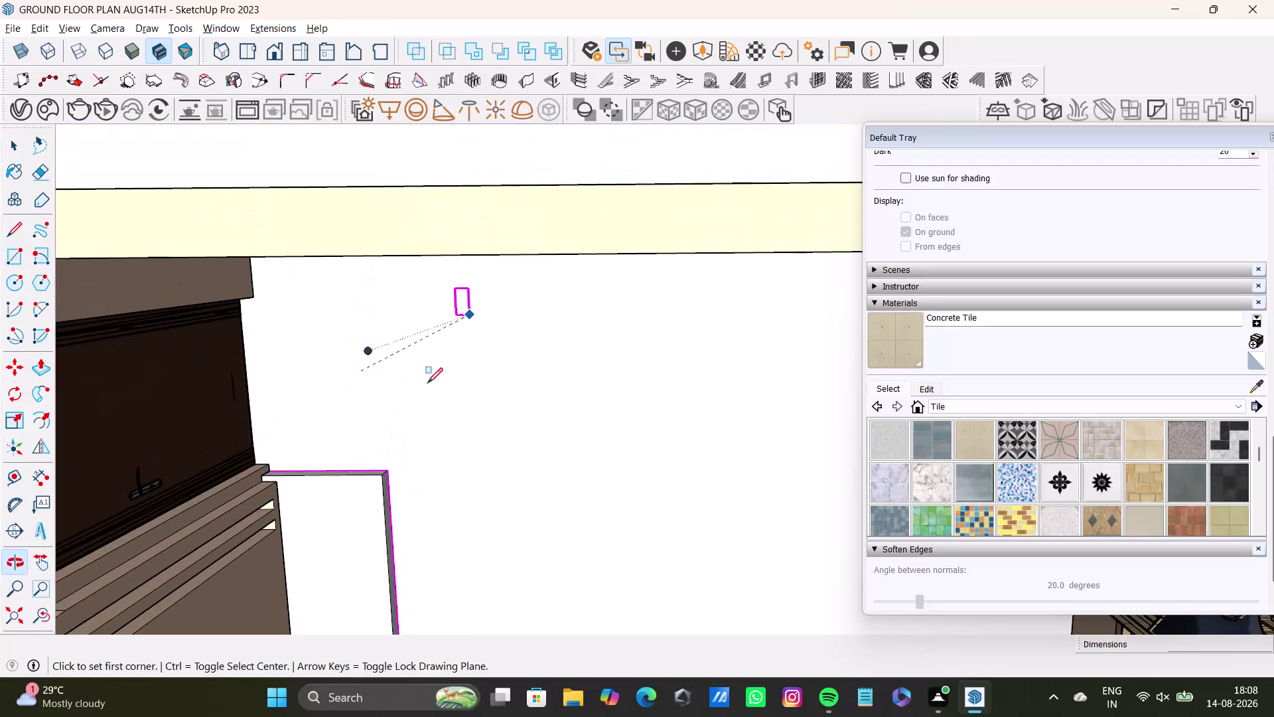
Orbit around the room to inspect the white surface near the cabinets.
middle_drag(501, 384, 530, 296)
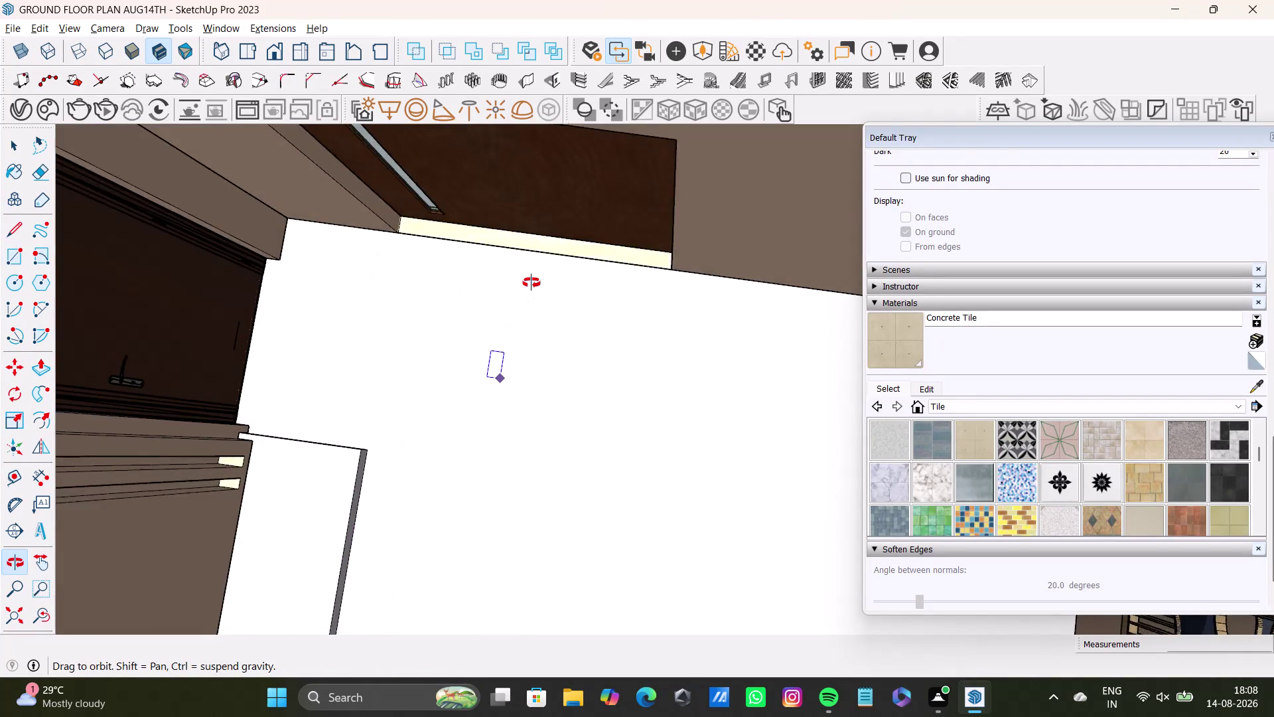
middle_drag(530, 297, 535, 272)
drag(287, 235, 295, 240)
scroll(down, 3)
middle_drag(579, 450, 511, 399)
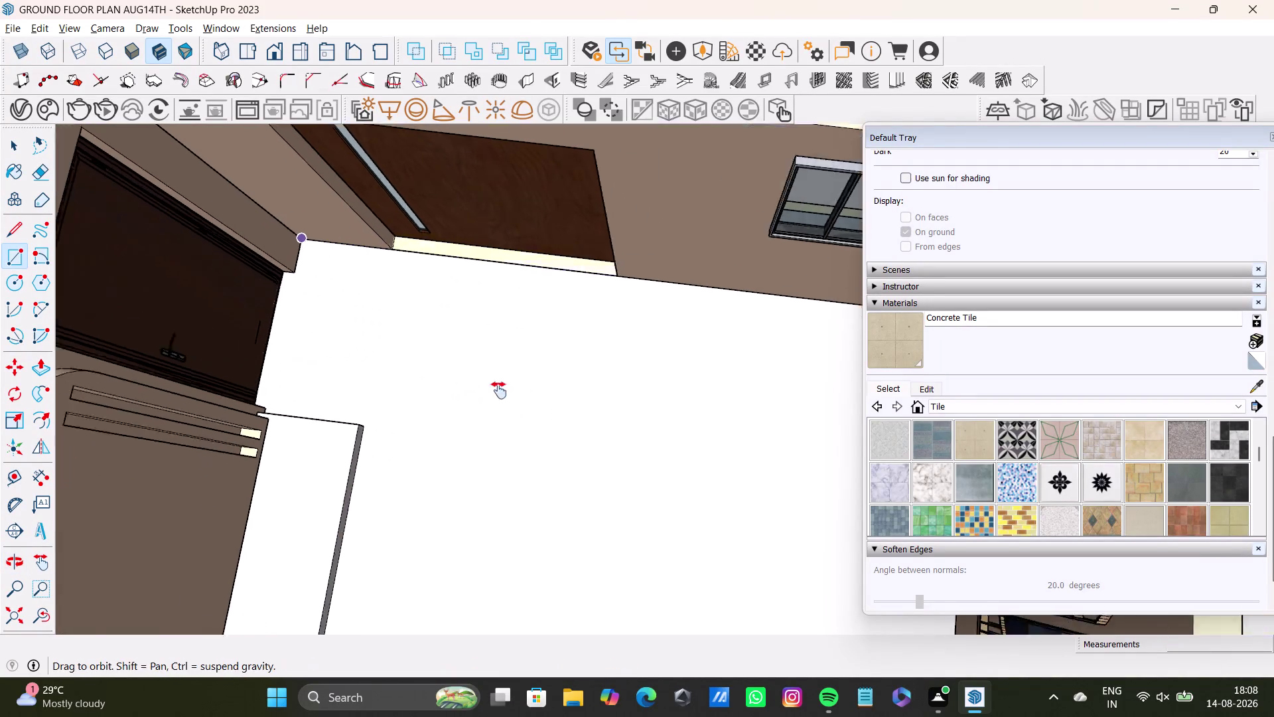
middle_drag(512, 398, 444, 377)
scroll(down, 3)
middle_drag(657, 422, 515, 419)
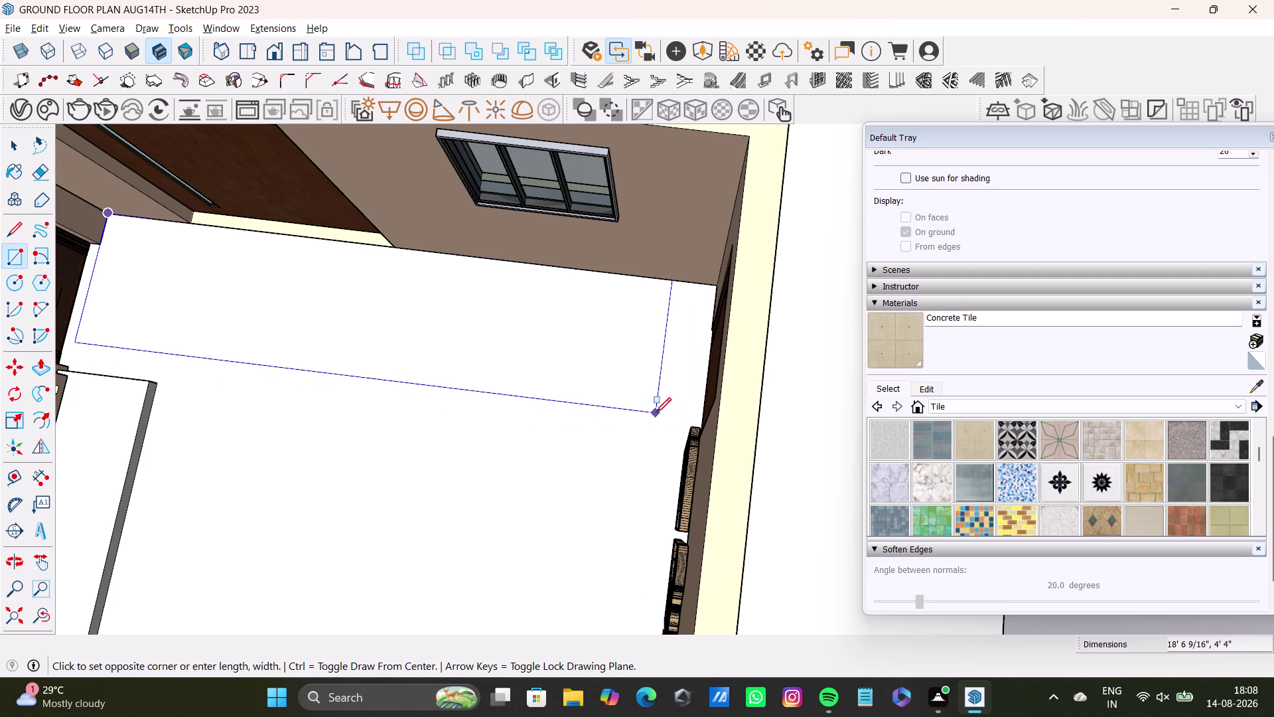
middle_drag(699, 423, 879, 388)
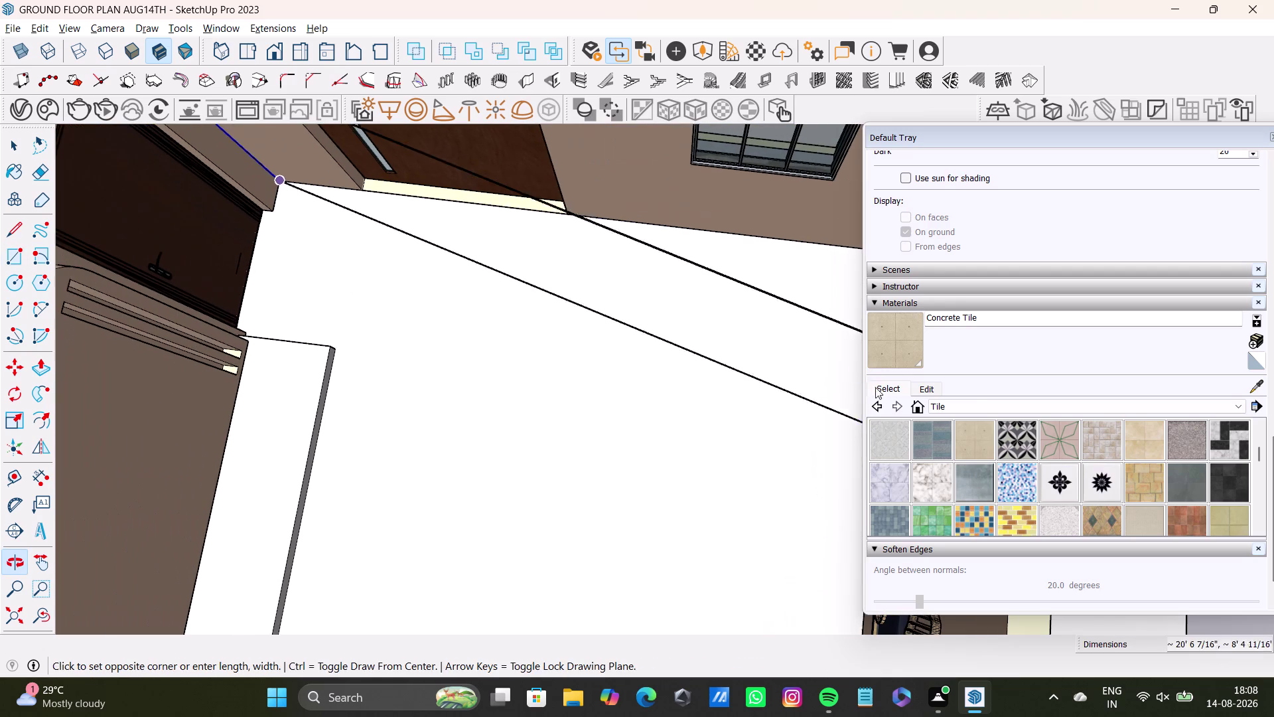
middle_drag(556, 348, 559, 495)
middle_drag(564, 491, 578, 434)
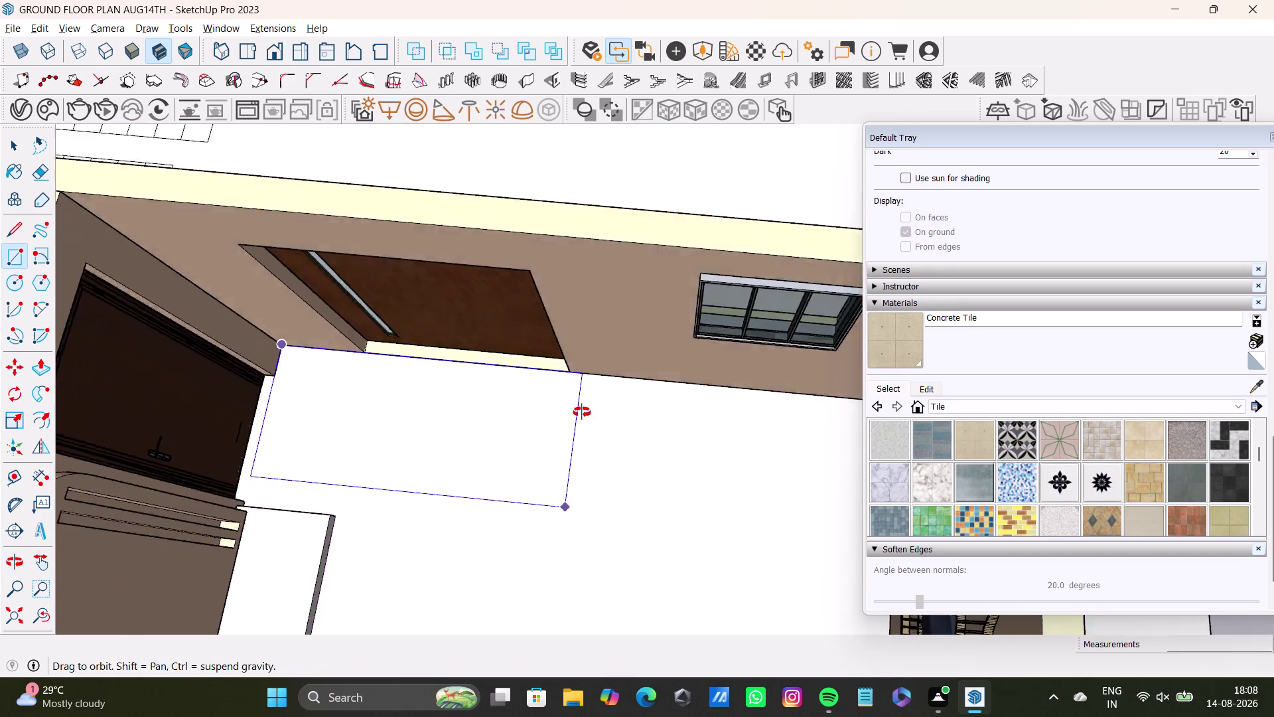
middle_drag(579, 434, 608, 257)
Zoom out and orbit to view the whole white surface from above.
scroll(down, 3)
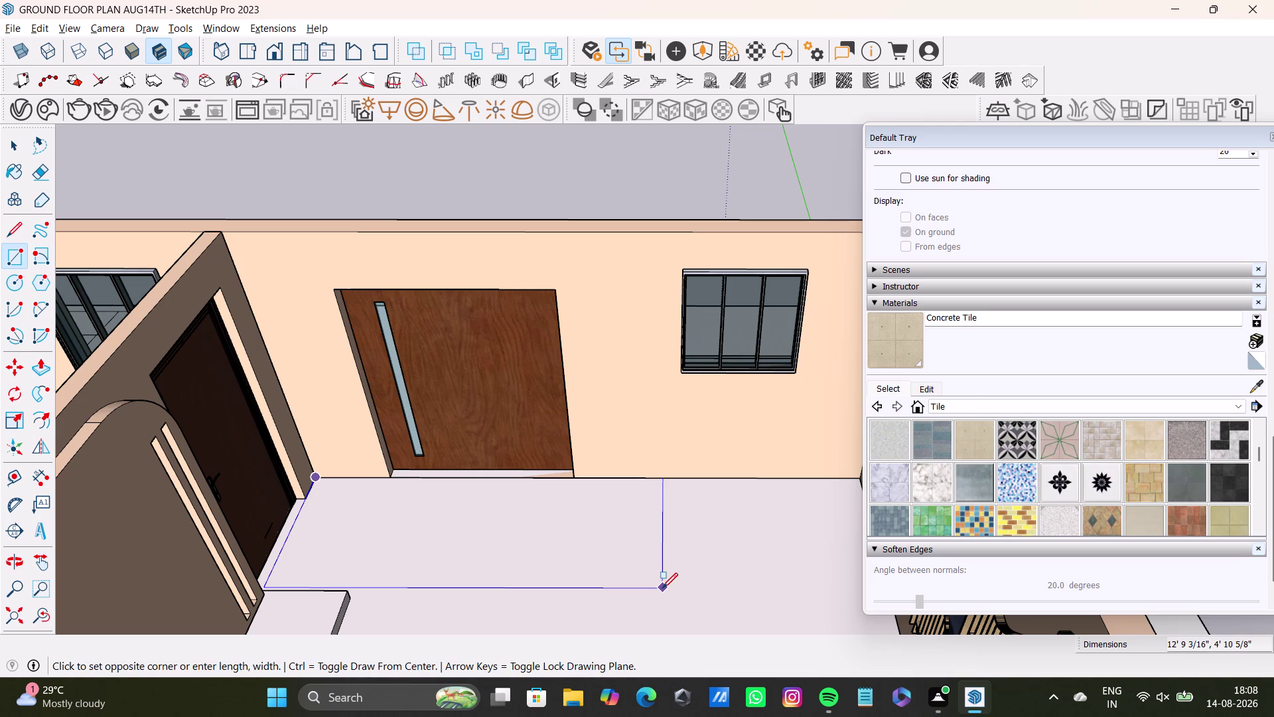
scroll(down, 3)
middle_drag(662, 588, 598, 504)
middle_drag(615, 502, 639, 613)
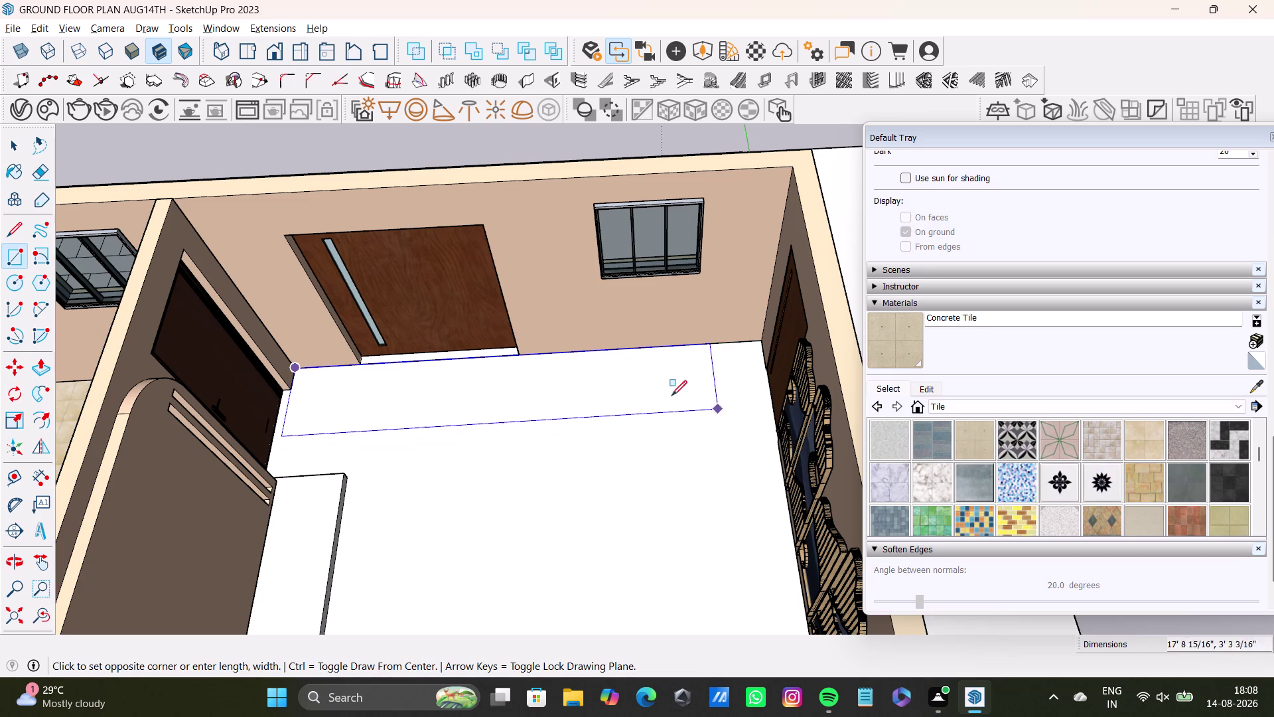
scroll(down, 3)
middle_drag(777, 542, 777, 439)
middle_drag(778, 452, 789, 505)
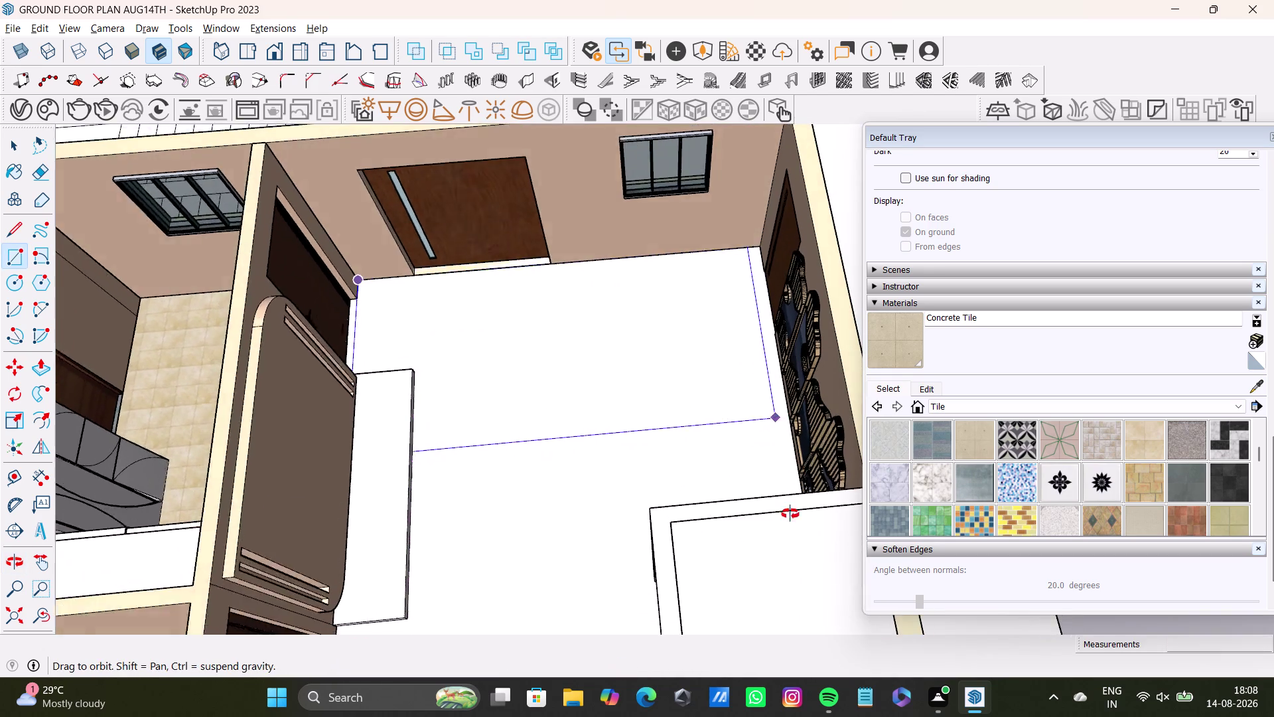
middle_drag(788, 505, 809, 600)
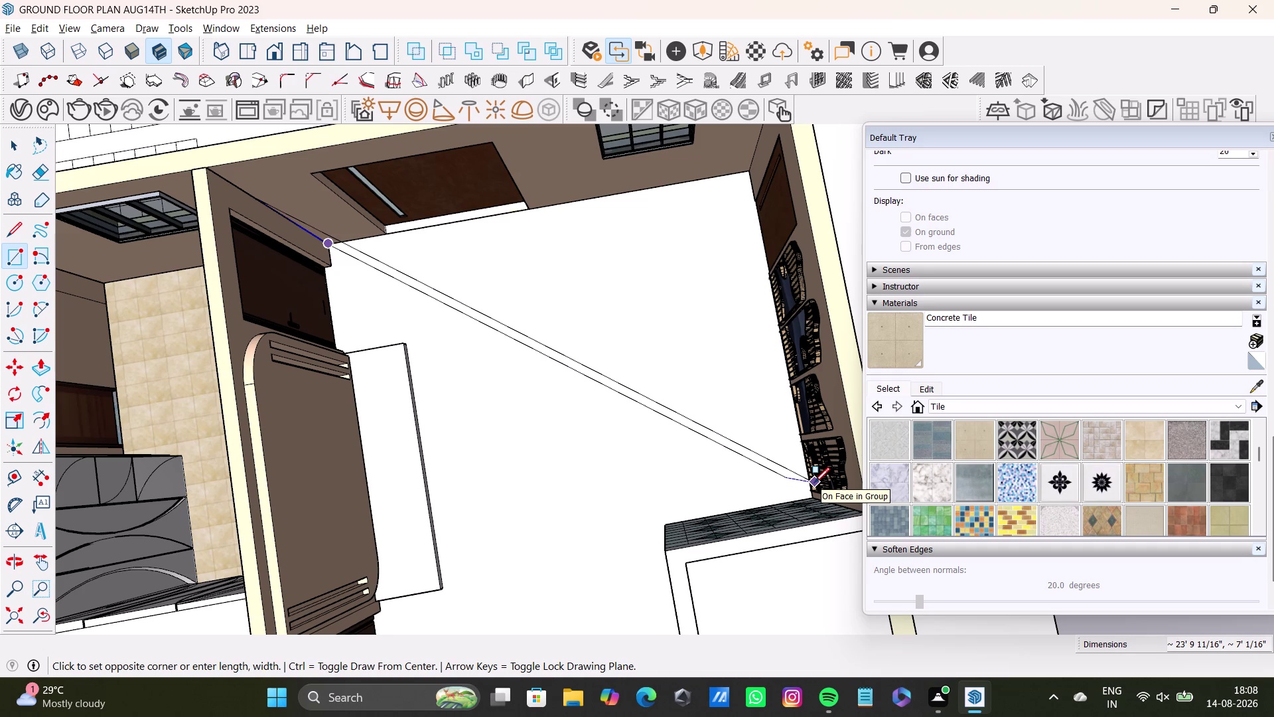
Try a rectangle and a move on the white panel edge, then undo.
key(Up)
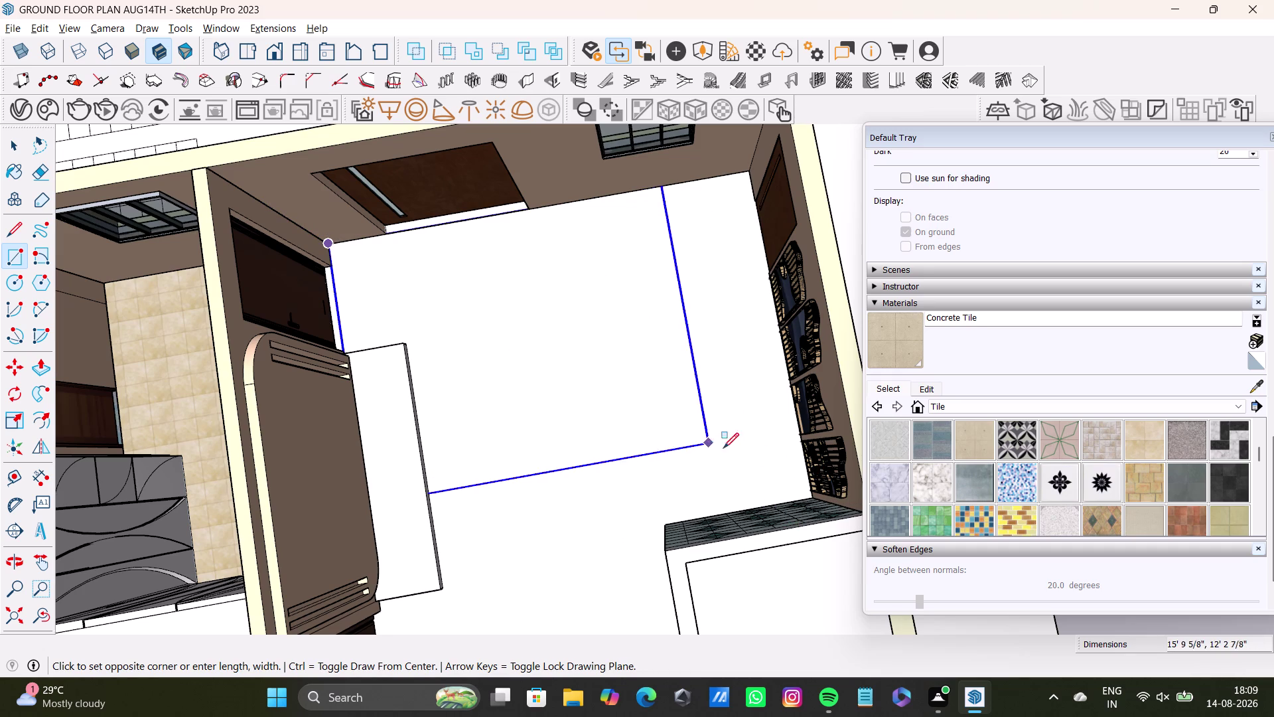
click(824, 500)
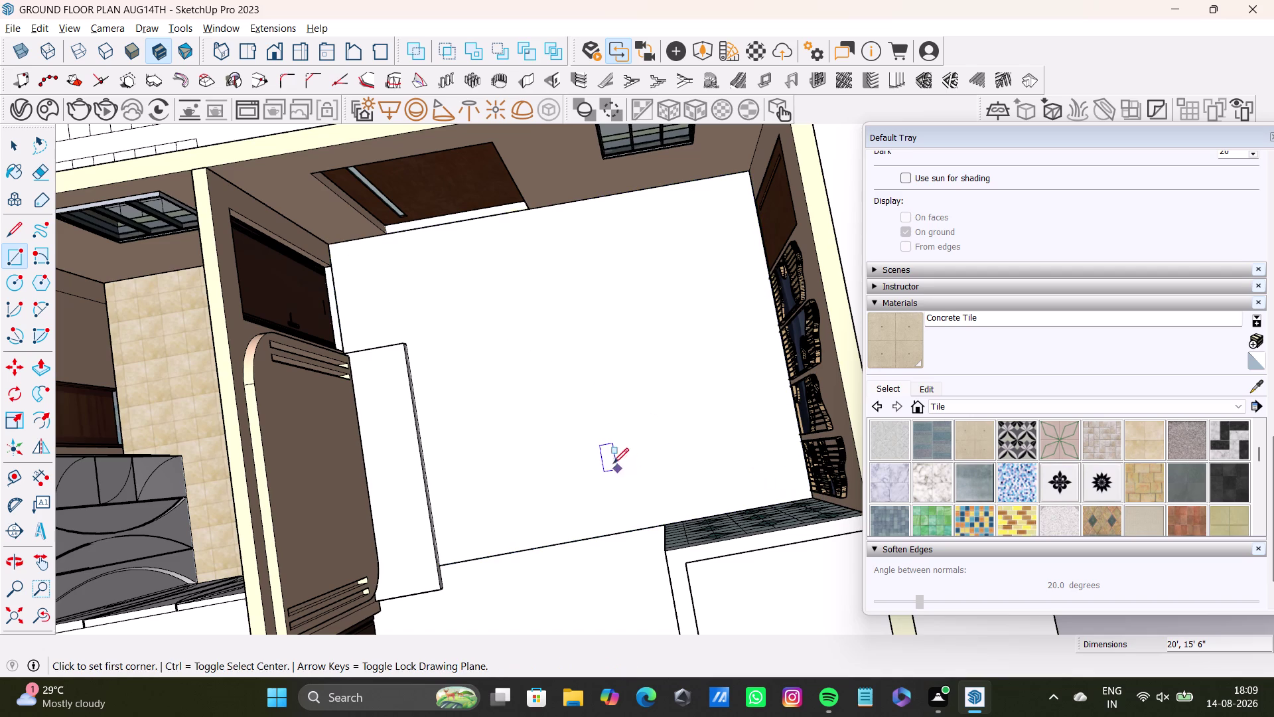
key(space)
scroll(up, 3)
middle_drag(361, 314, 421, 361)
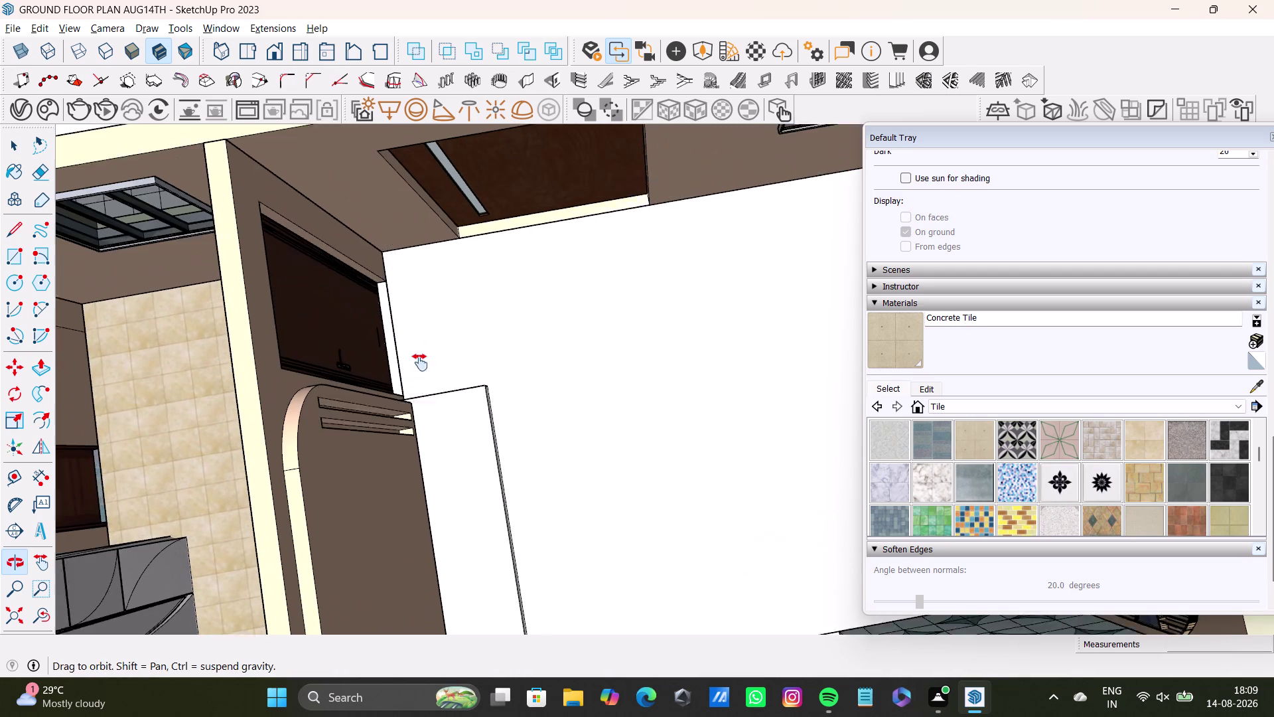
middle_drag(421, 361, 420, 362)
click(395, 366)
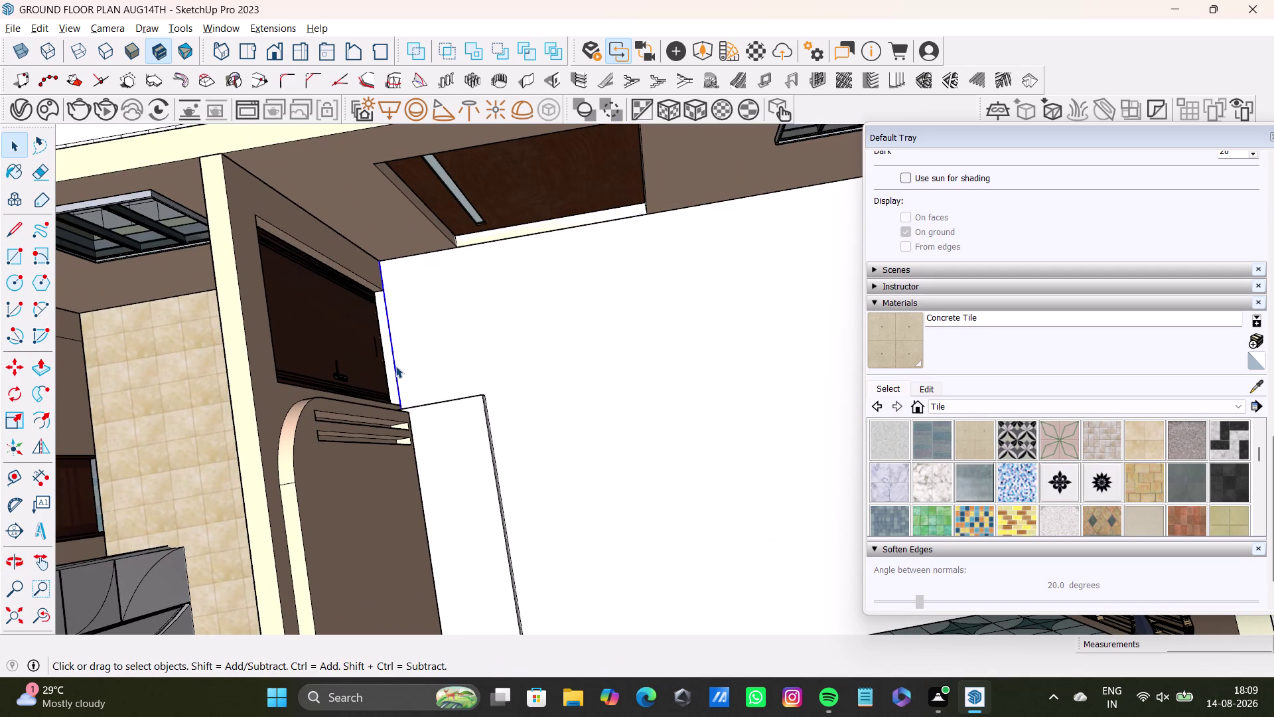
key(m)
drag(395, 367, 383, 367)
key(space)
key(ctrl+z)
scroll(down, 3)
middle_drag(432, 365, 444, 338)
scroll(up, 3)
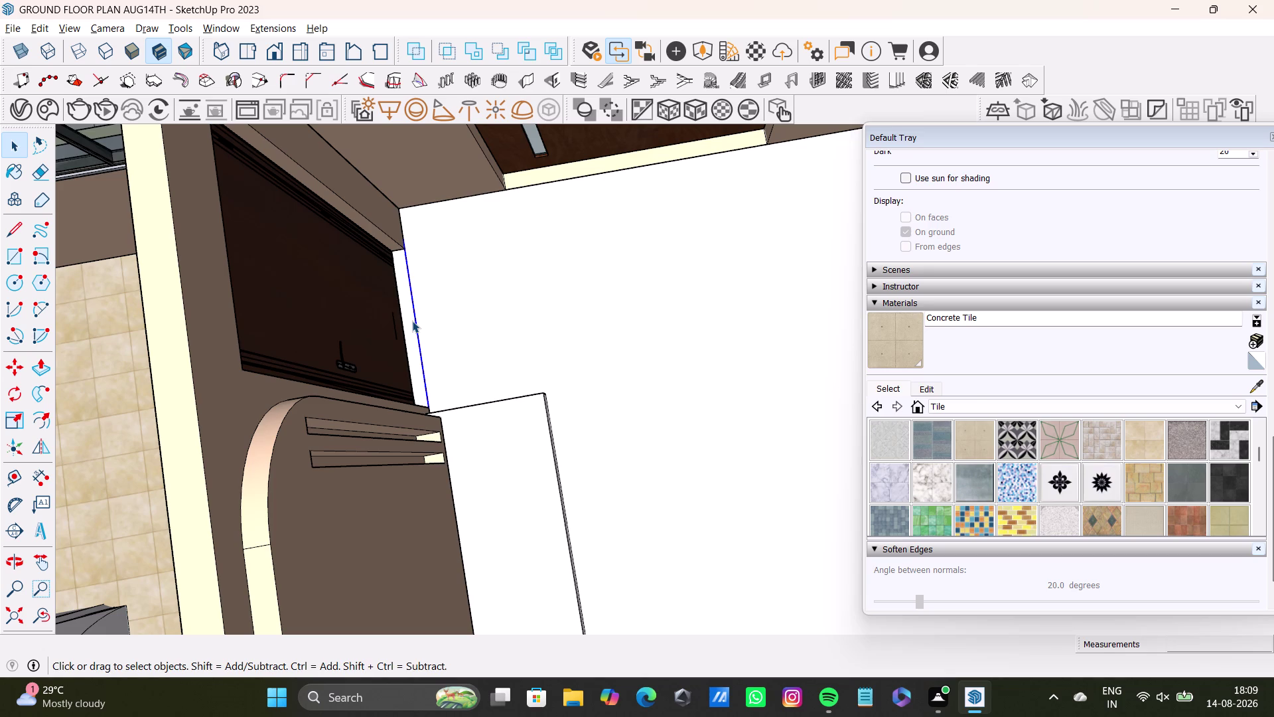
key(space)
Draw a small rectangle on the thin strip along the panel edge, then undo it.
click(7, 247)
scroll(up, 3)
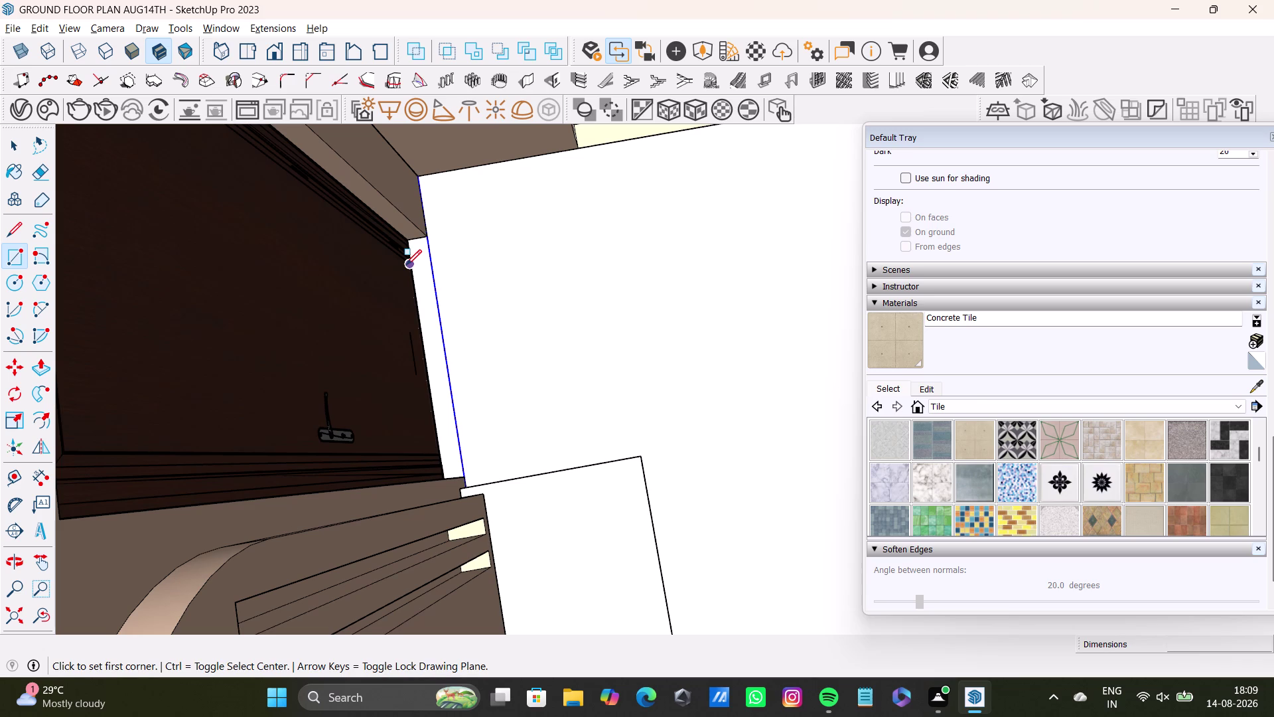
scroll(up, 3)
drag(409, 239, 419, 239)
scroll(down, 3)
key(space)
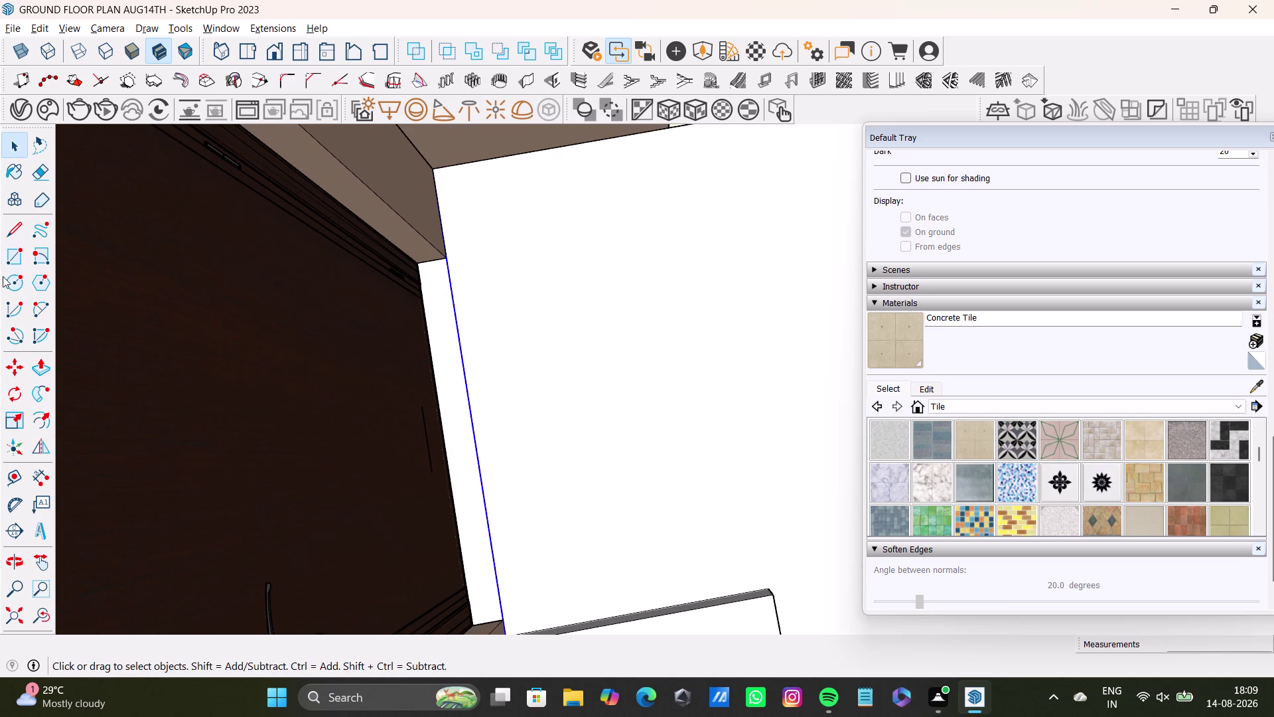
click(17, 251)
scroll(up, 3)
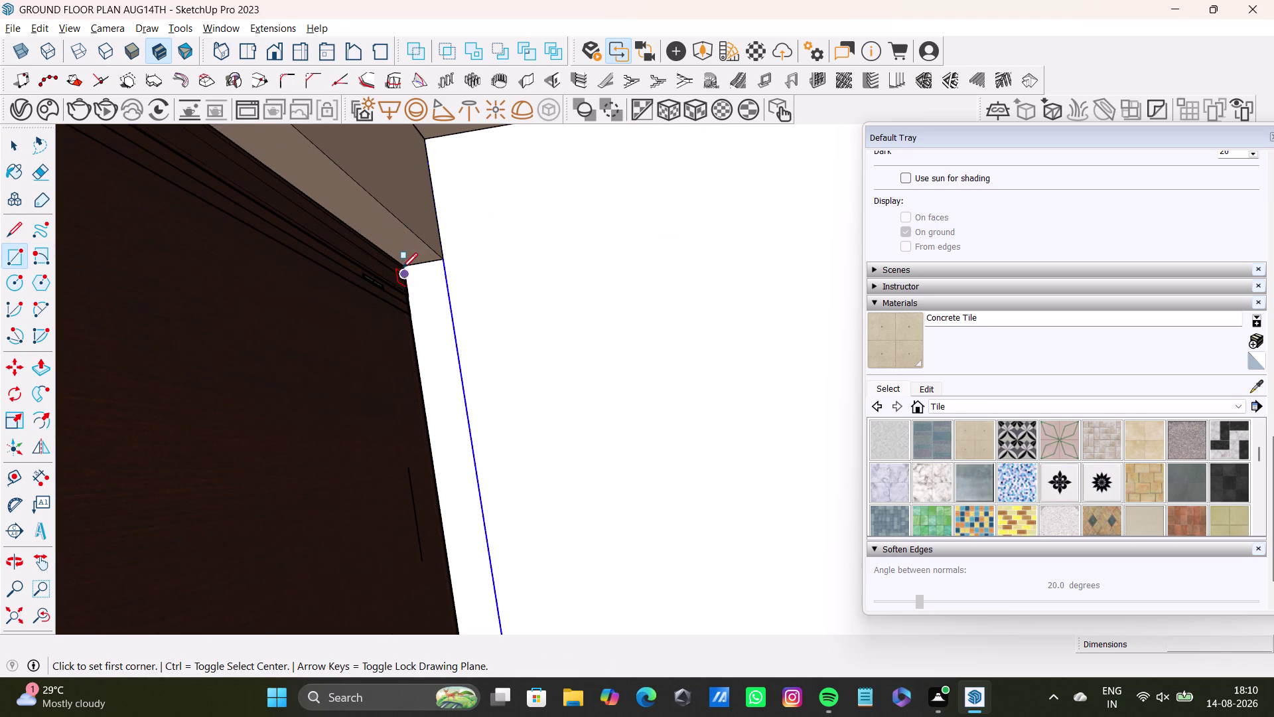
click(404, 266)
scroll(down, 3)
middle_drag(464, 366, 445, 218)
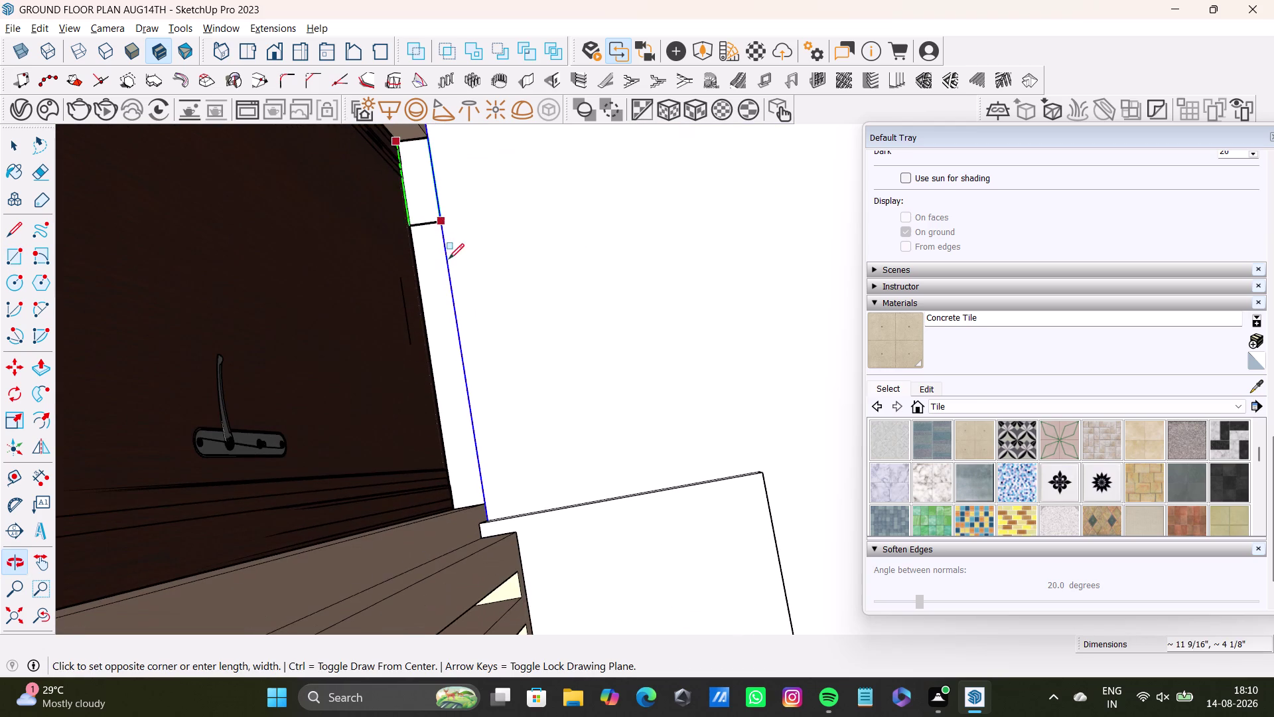
click(475, 504)
key(space)
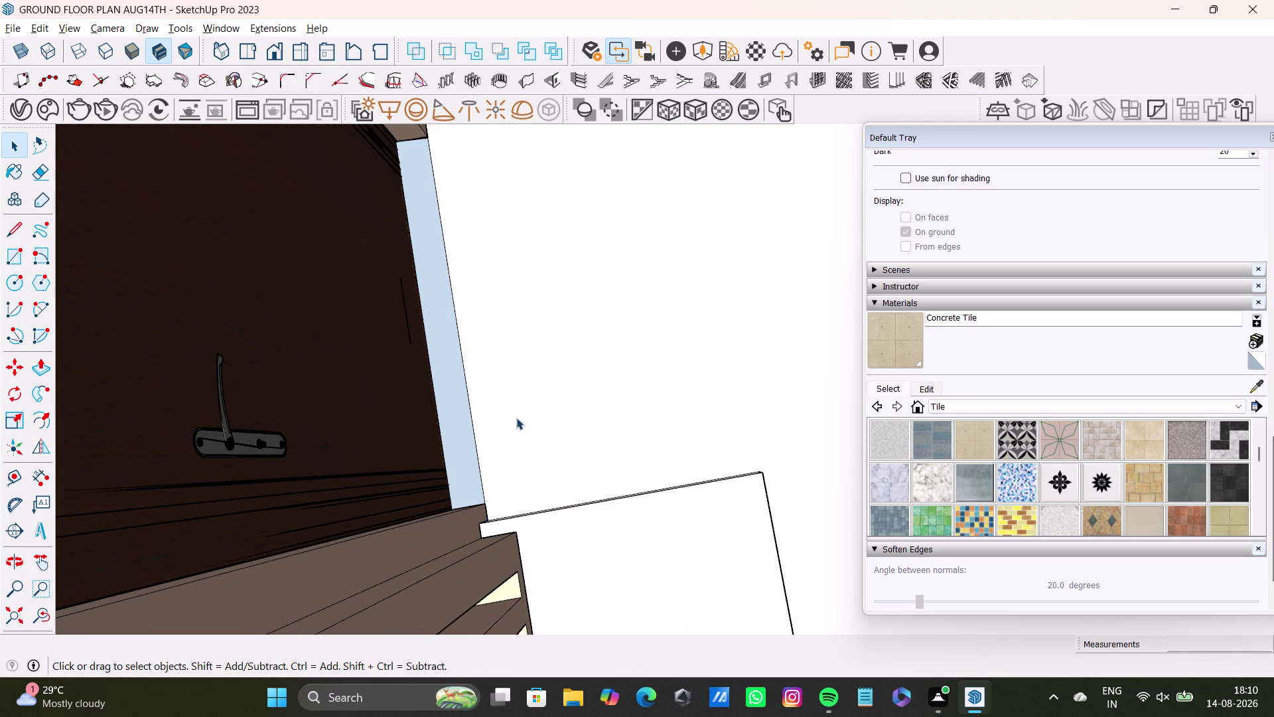
key(ctrl+z)
Draw a rectangle from the strip's top corner onto the floor.
middle_drag(488, 266, 501, 322)
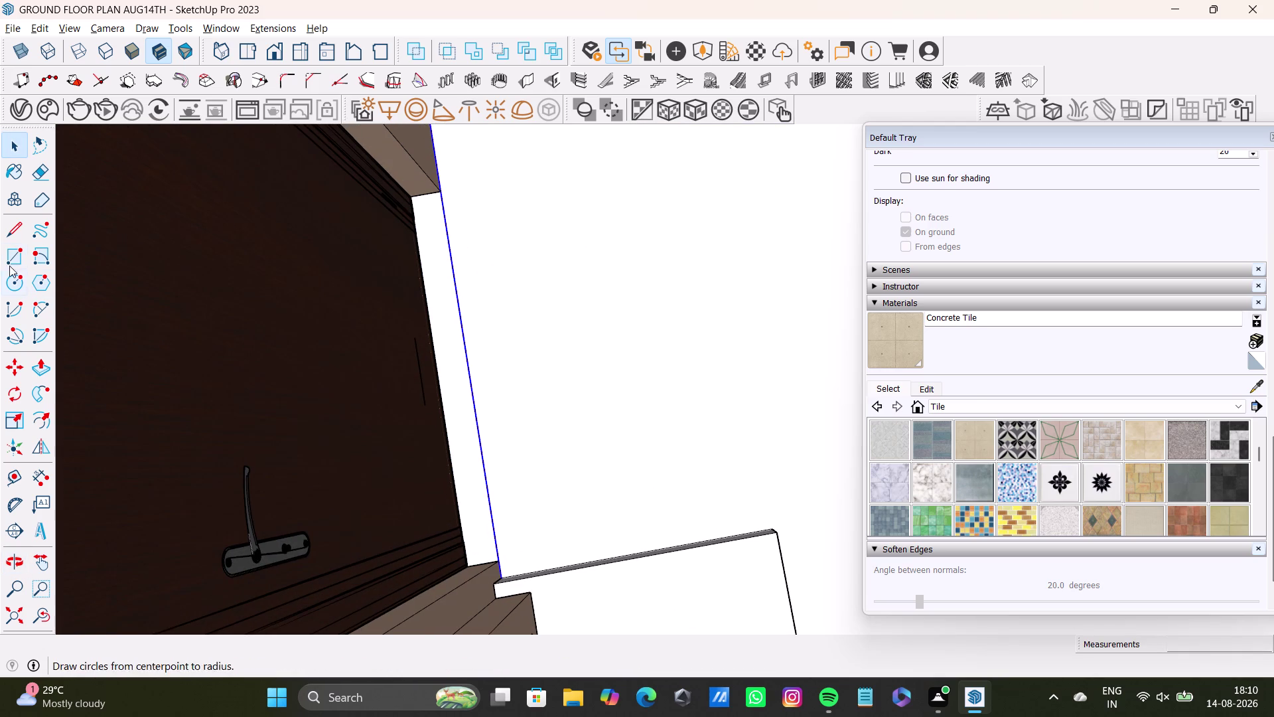
click(9, 261)
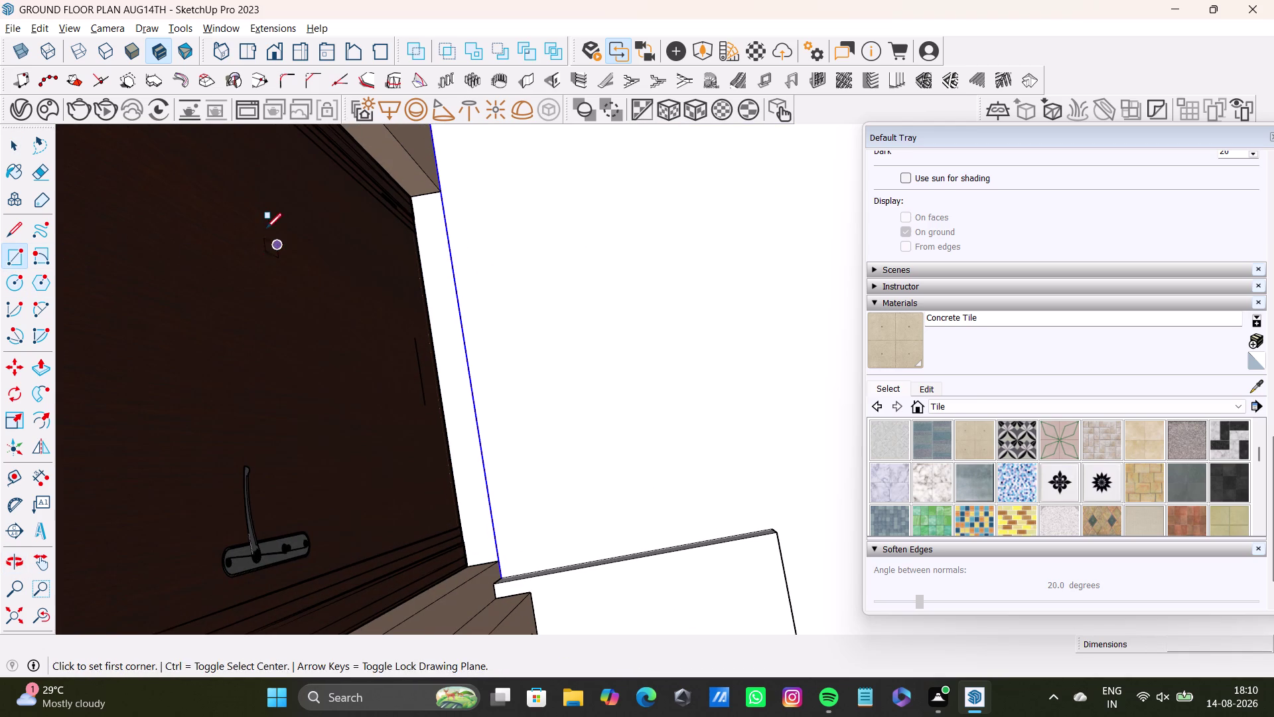
click(411, 193)
click(408, 197)
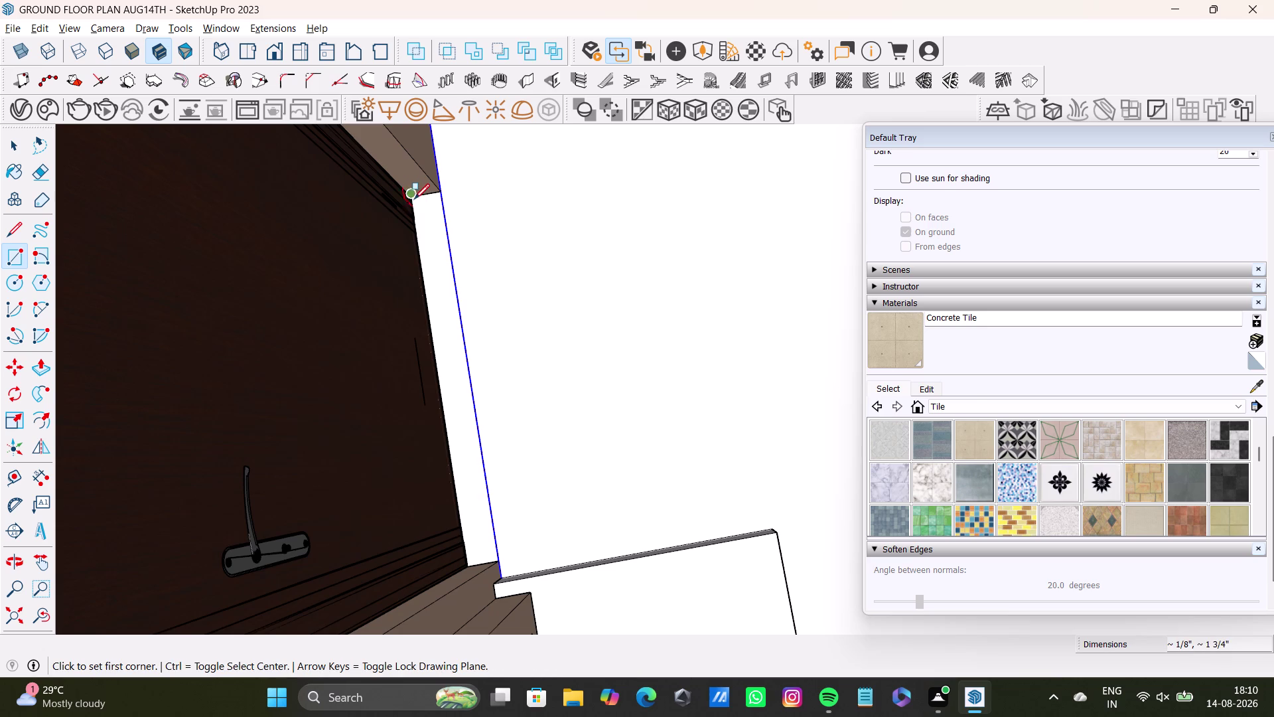
click(417, 198)
key(space)
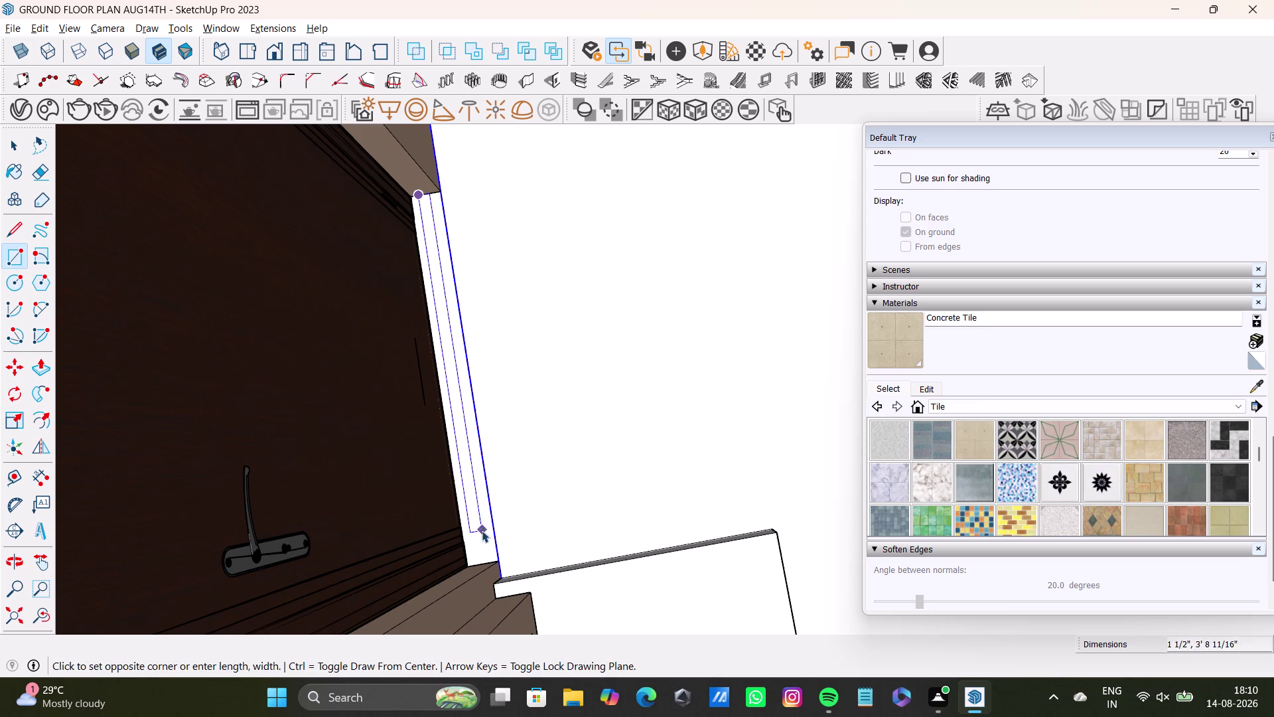
middle_drag(551, 478, 534, 474)
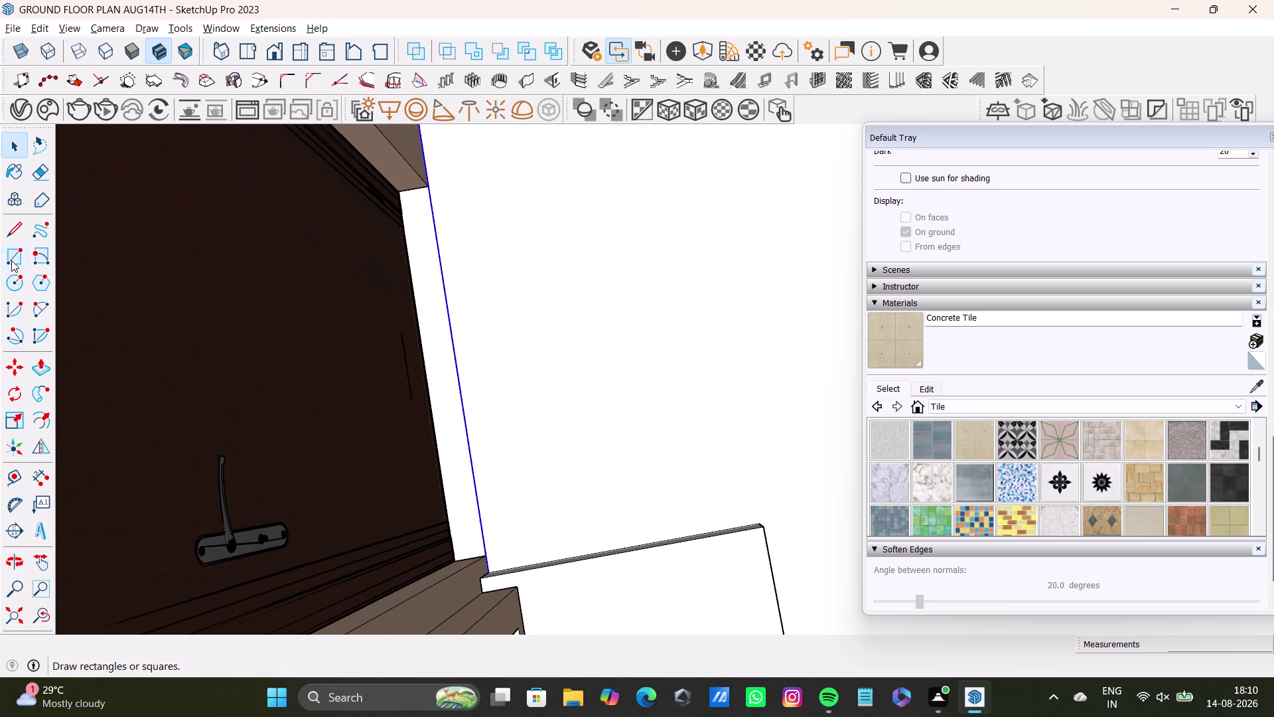
click(11, 259)
scroll(up, 3)
drag(430, 182, 398, 192)
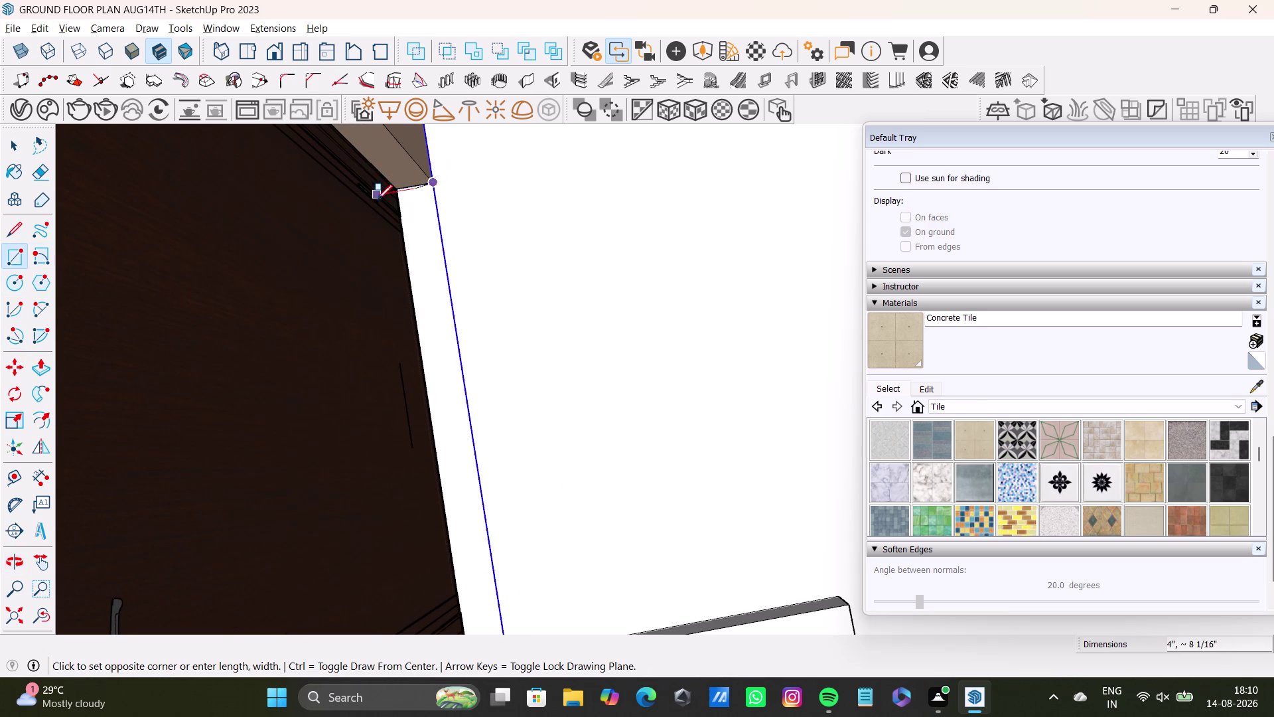
key(Up)
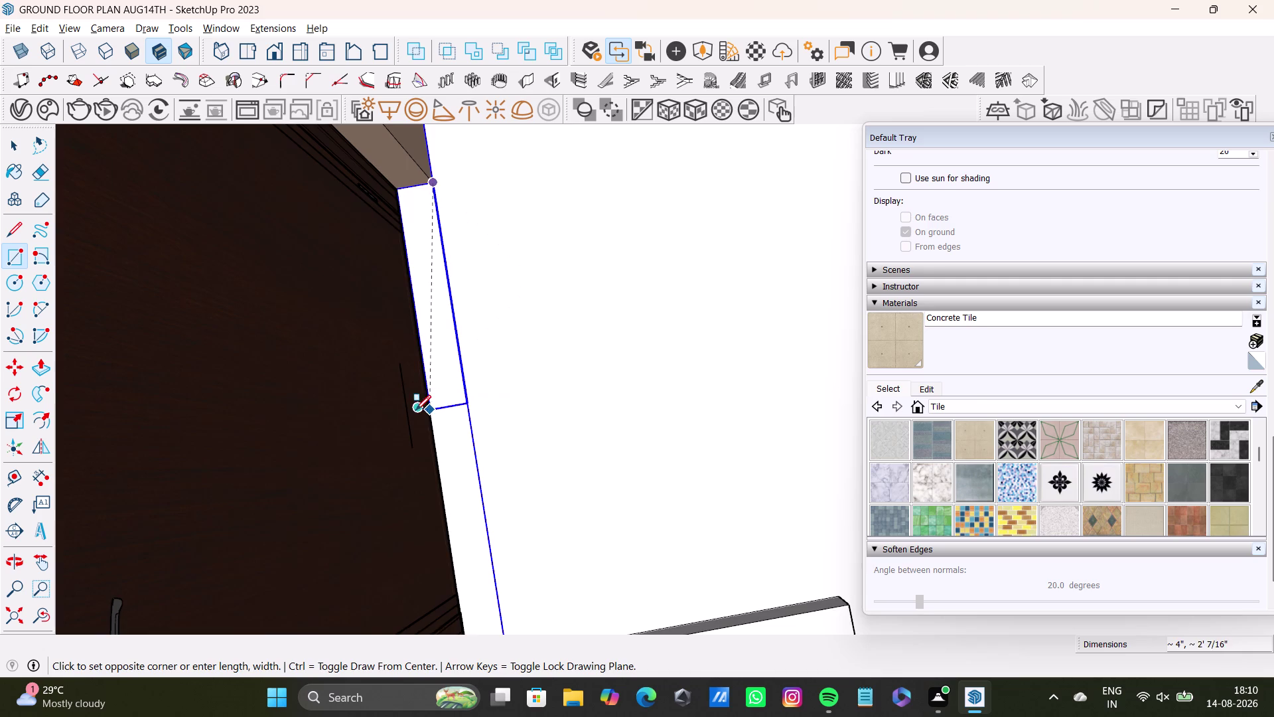
scroll(down, 3)
middle_drag(438, 461, 439, 345)
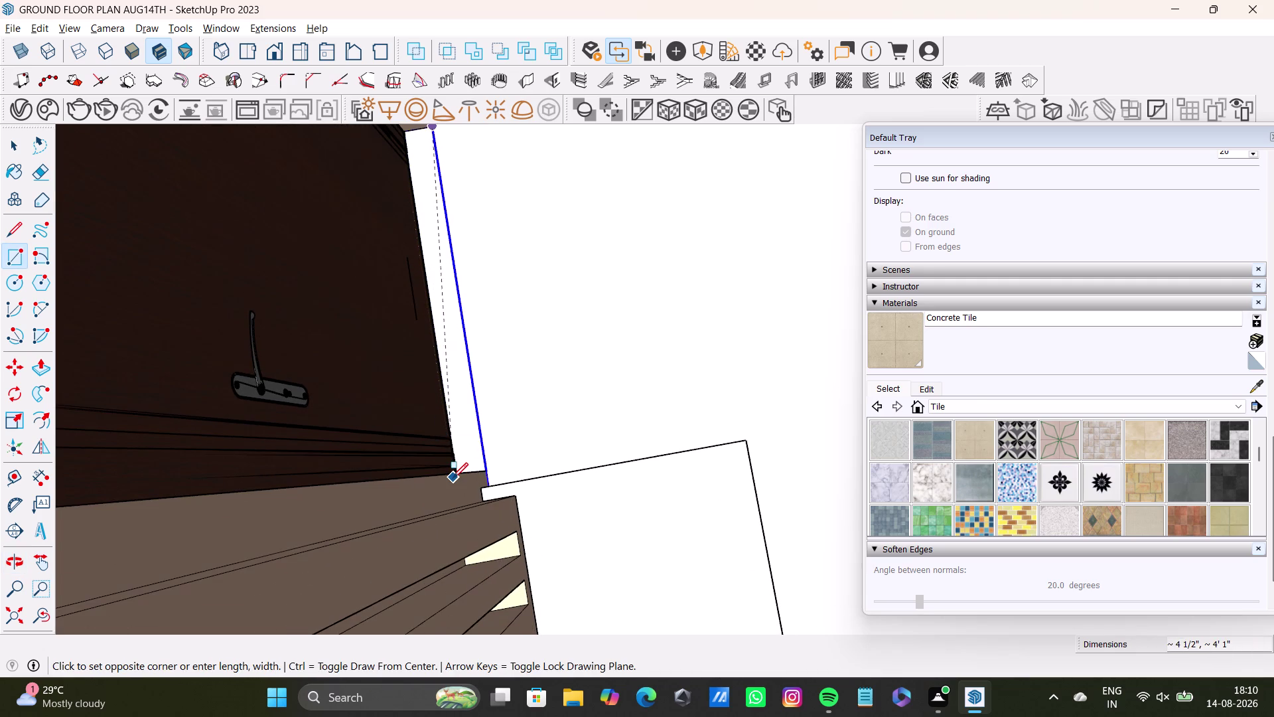
click(453, 477)
key(space)
Paint the floor with marble tile, then undo the recent floor painting.
scroll(down, 3)
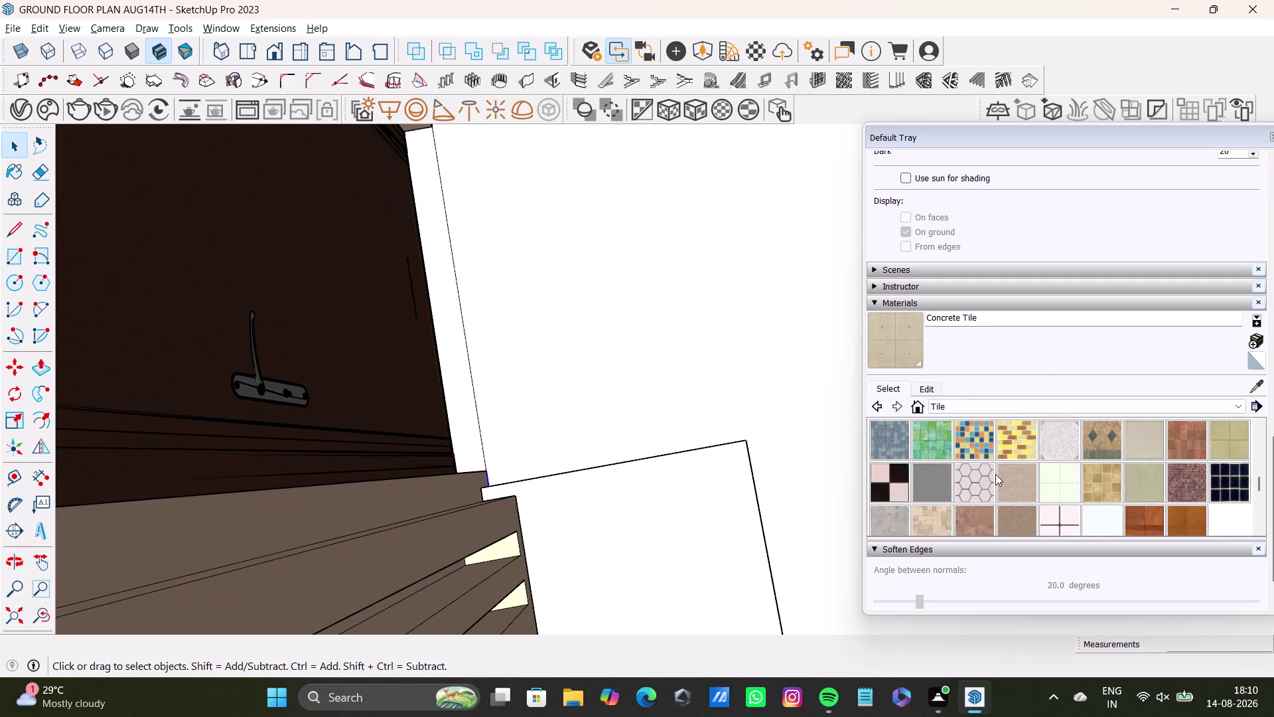
scroll(down, 3)
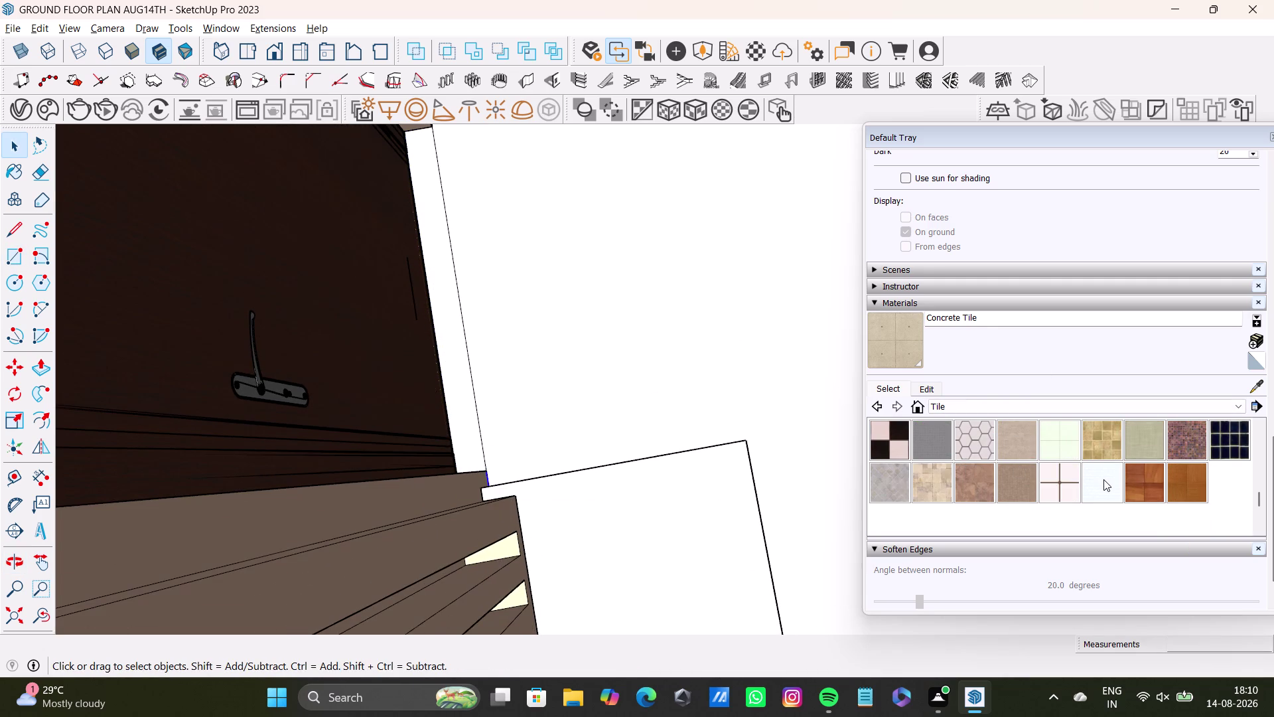
scroll(up, 3)
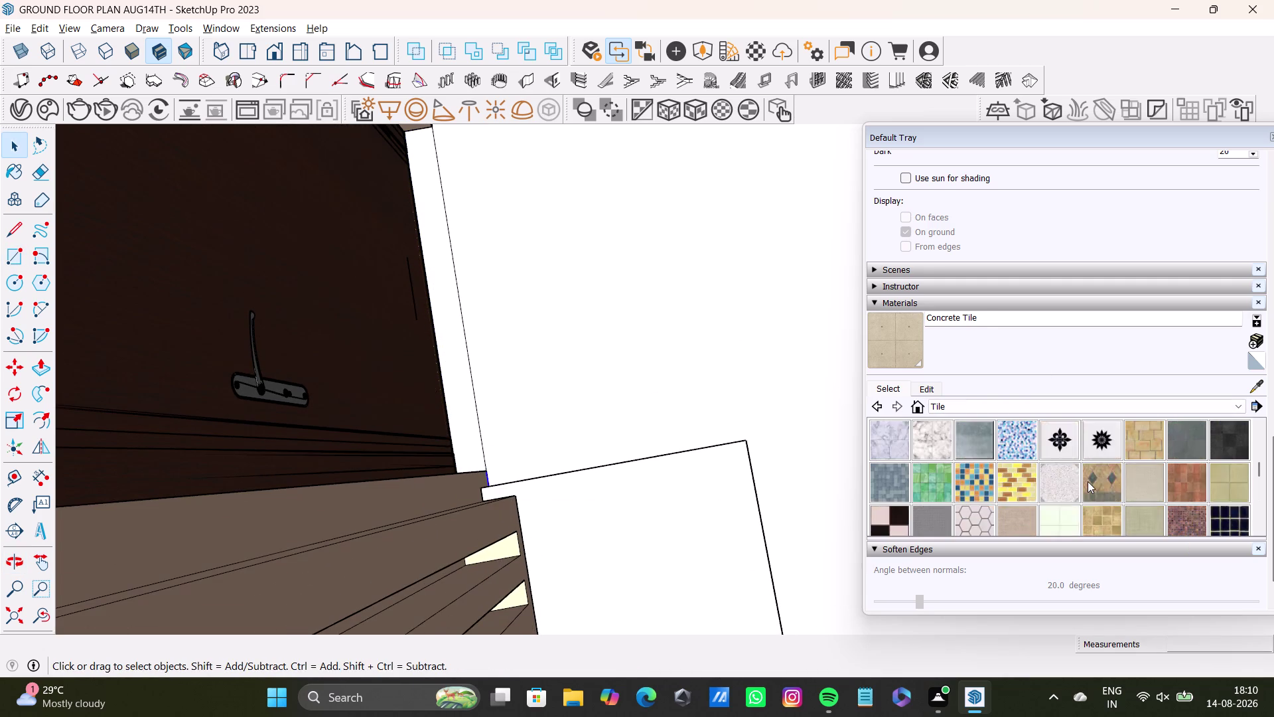
scroll(up, 3)
scroll(up, 3)
scroll(up, 3)
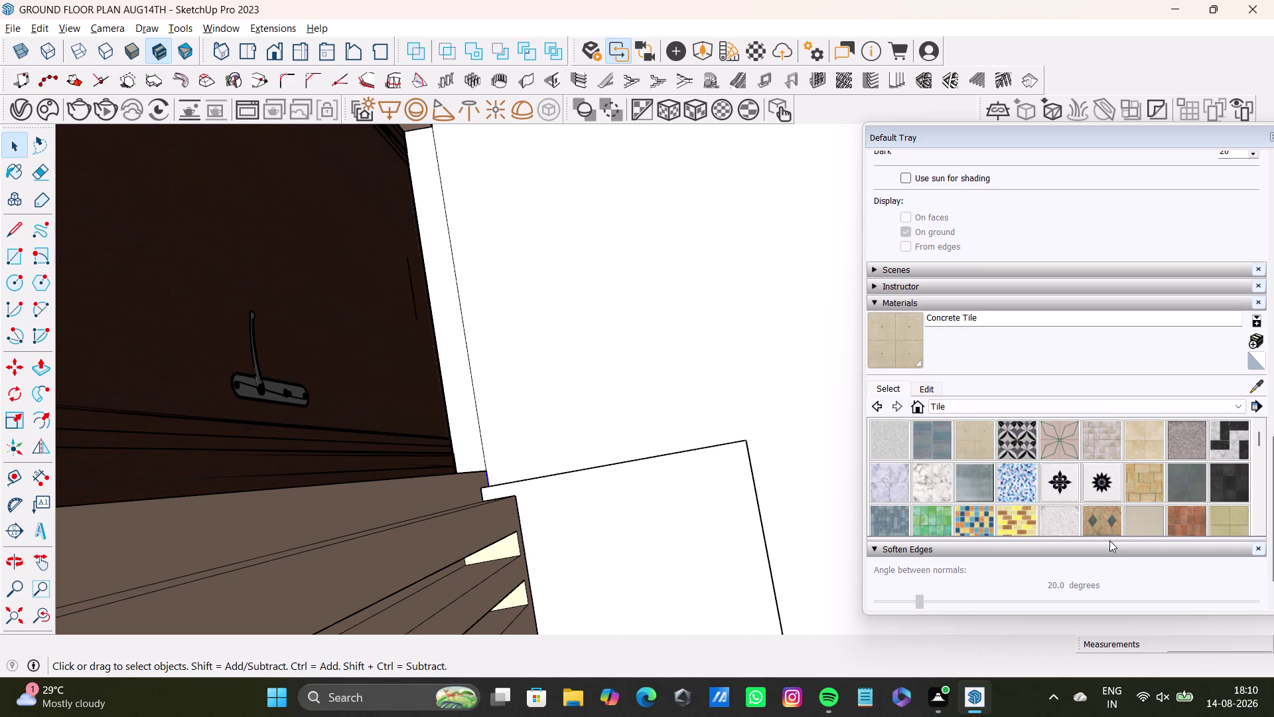
click(936, 481)
click(714, 367)
scroll(down, 3)
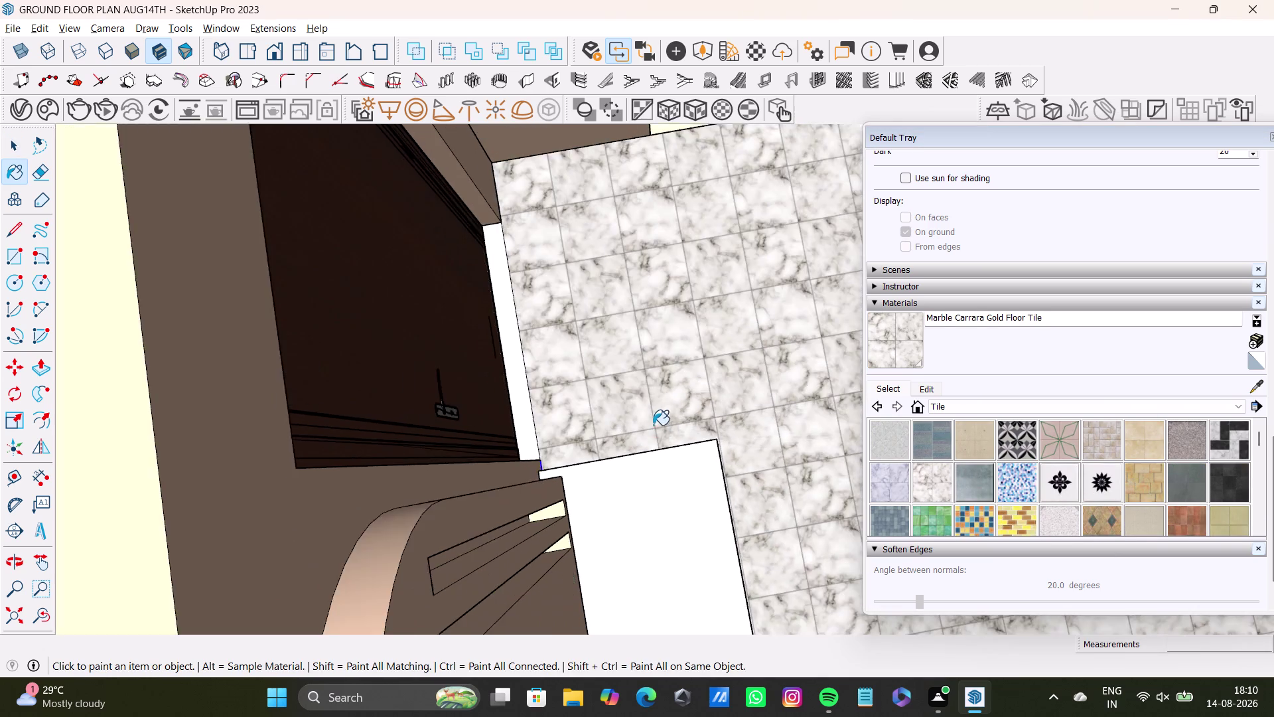
scroll(down, 3)
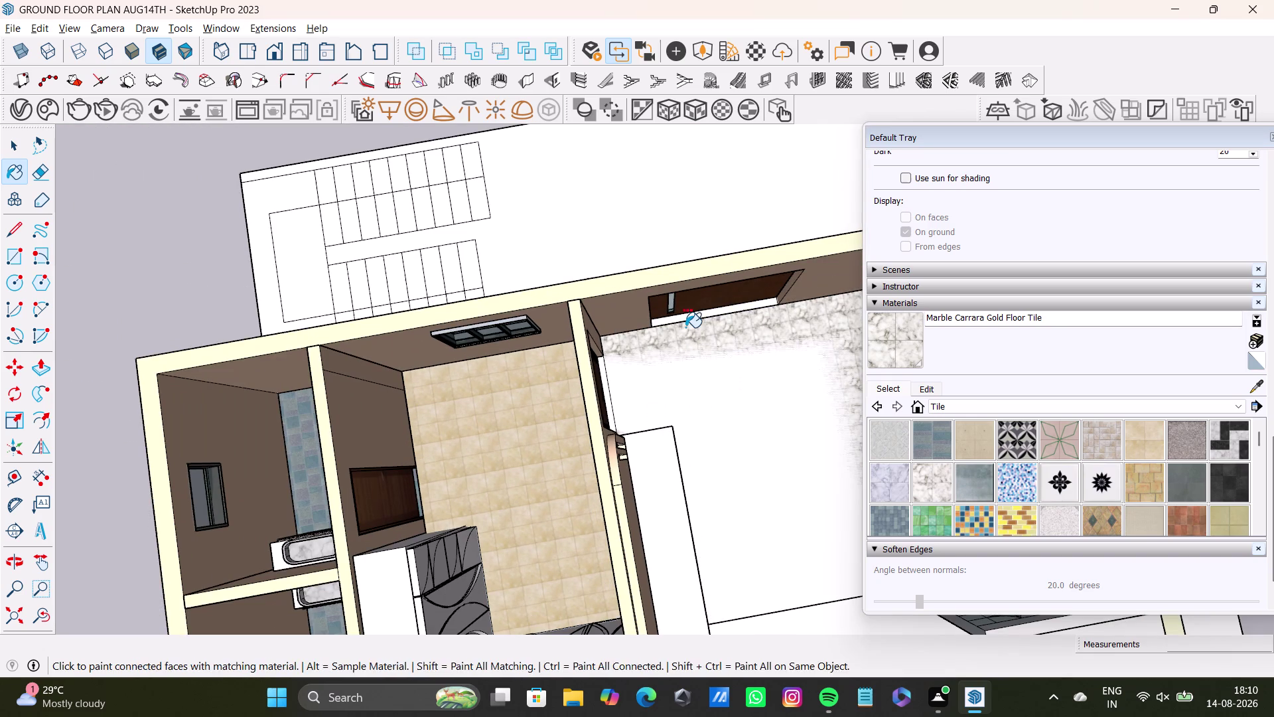
key(ctrl+z)
key(ctrl+z)
key(ctrl+z)
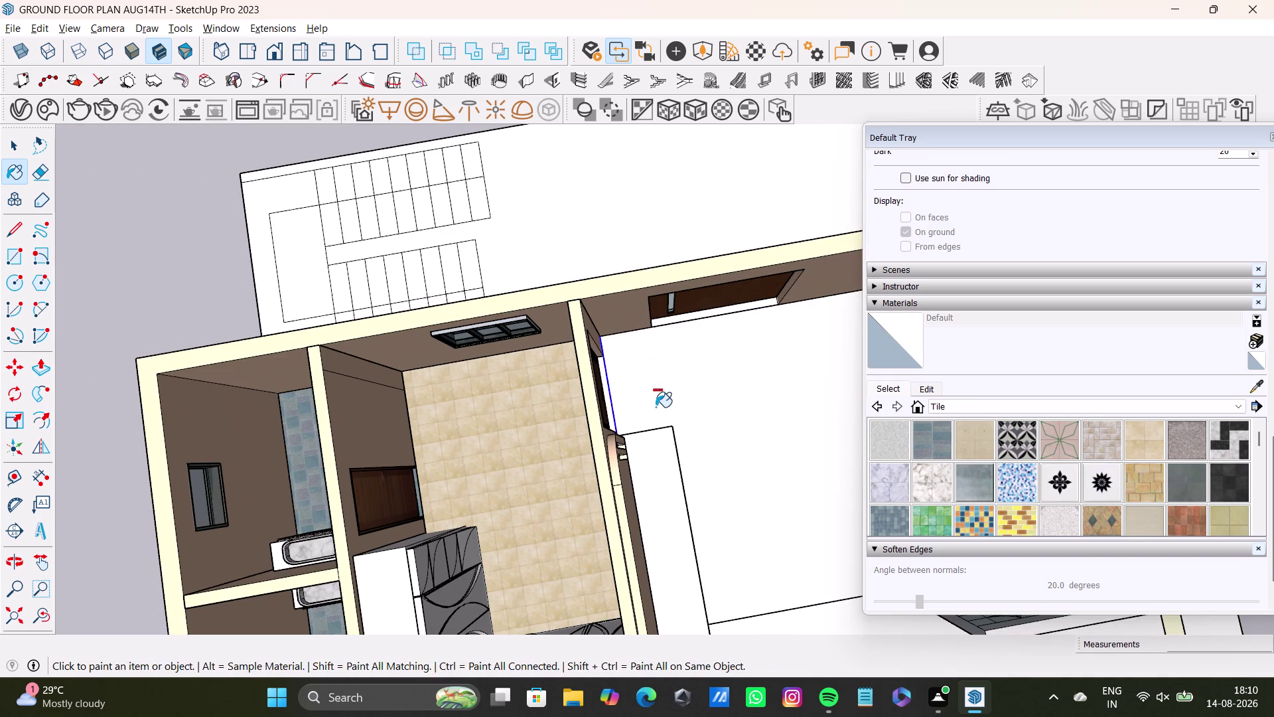
key(ctrl+z)
Reapply the plain default material to the living-area floor.
scroll(down, 3)
middle_drag(660, 395, 443, 374)
middle_drag(474, 366, 448, 191)
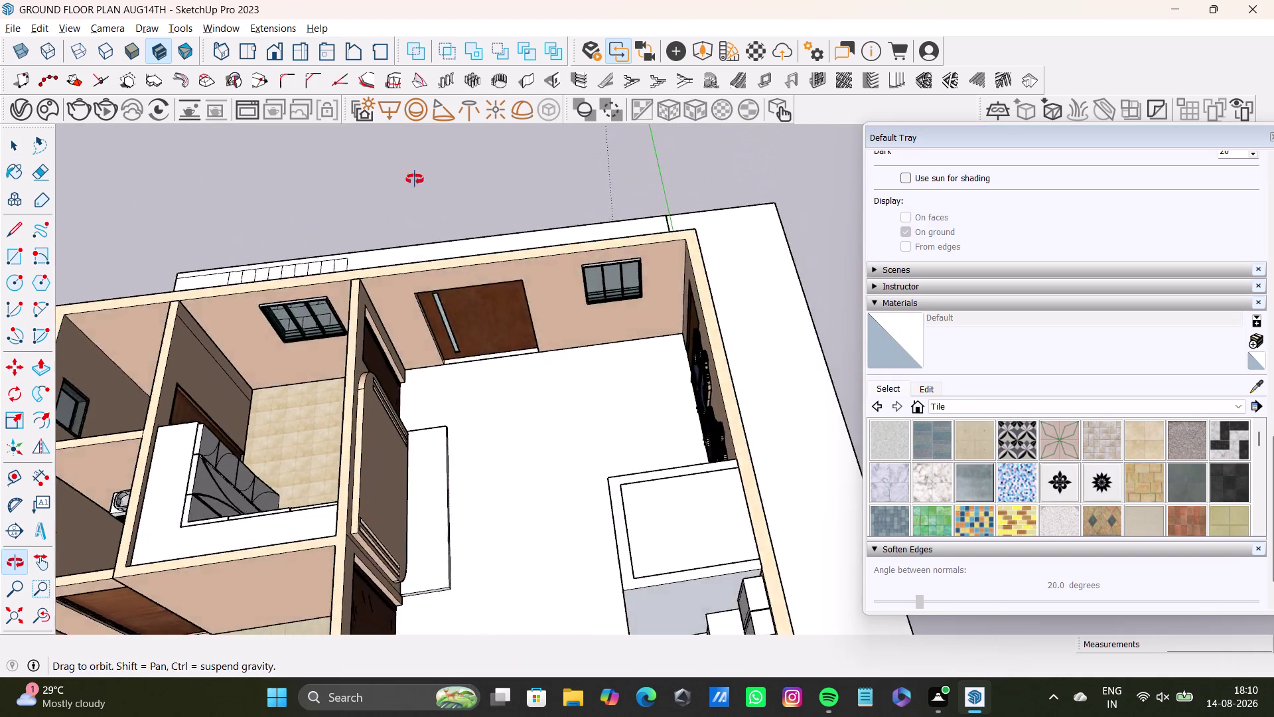
middle_drag(447, 192, 317, 156)
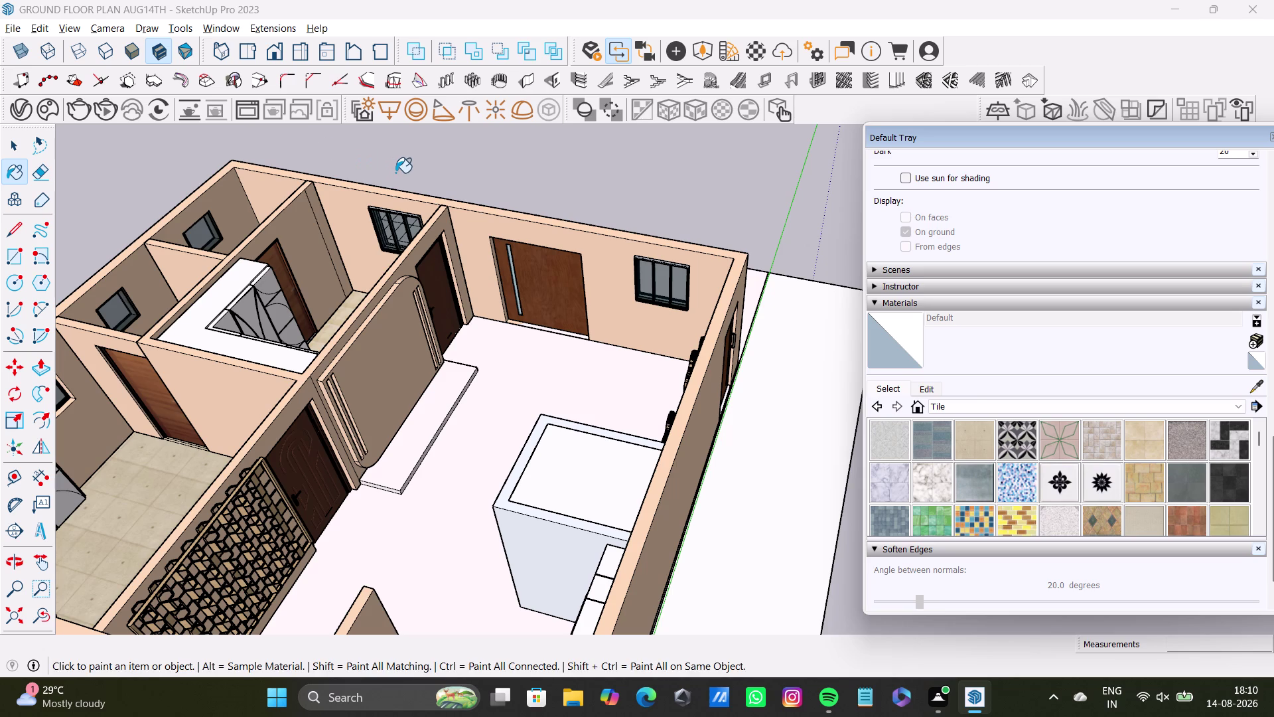
click(545, 370)
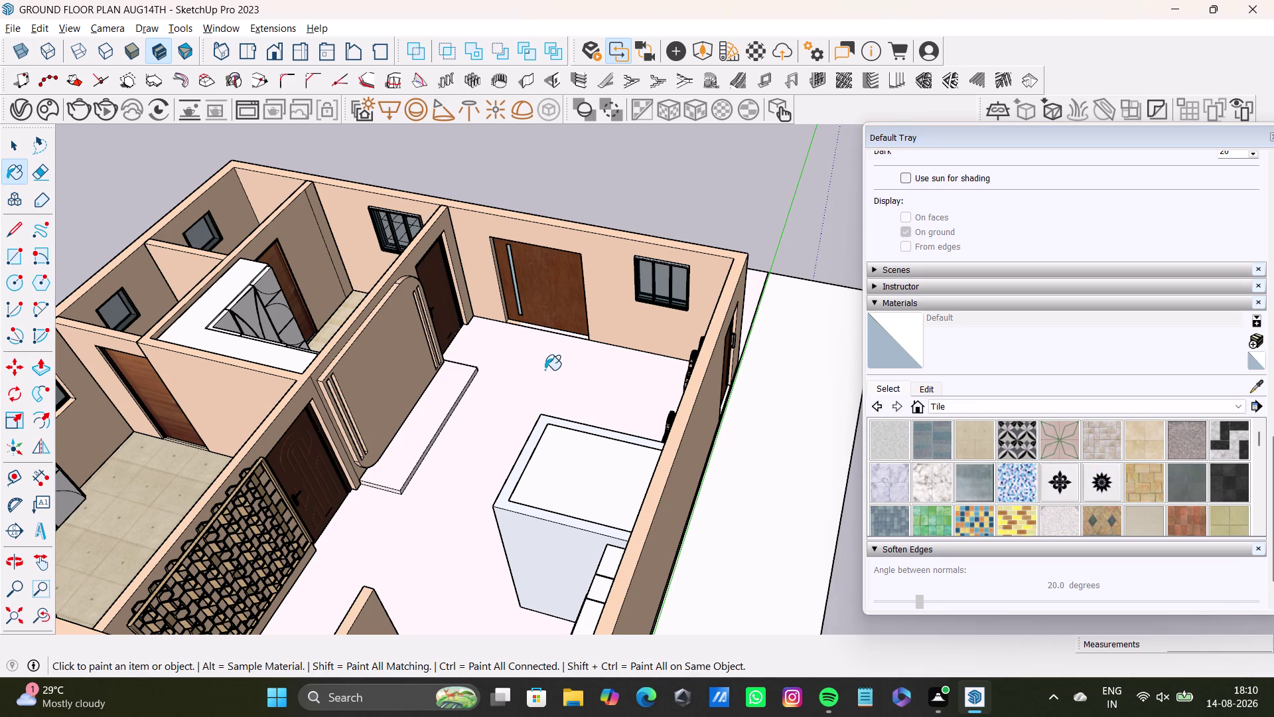
scroll(down, 3)
middle_drag(537, 370, 566, 318)
middle_drag(566, 330, 563, 389)
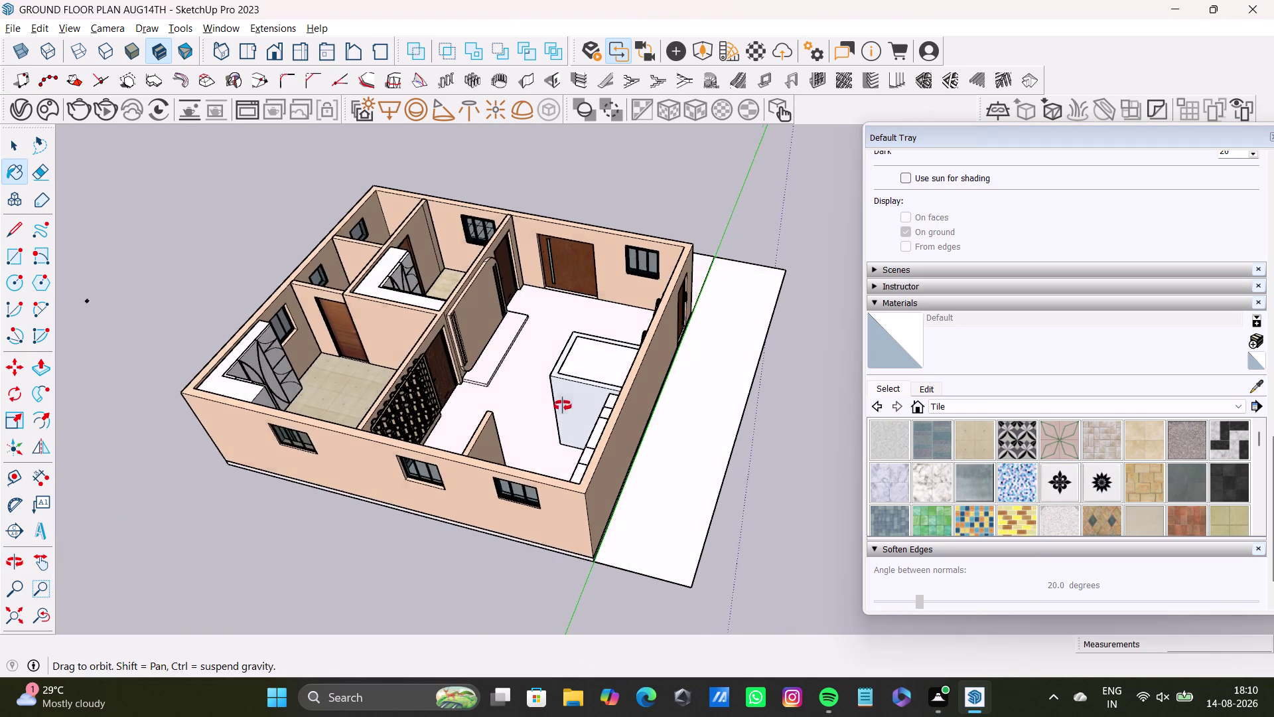
middle_drag(563, 390, 554, 440)
Select the living-area floor inside the house model.
key(space)
click(554, 324)
triple_click(563, 320)
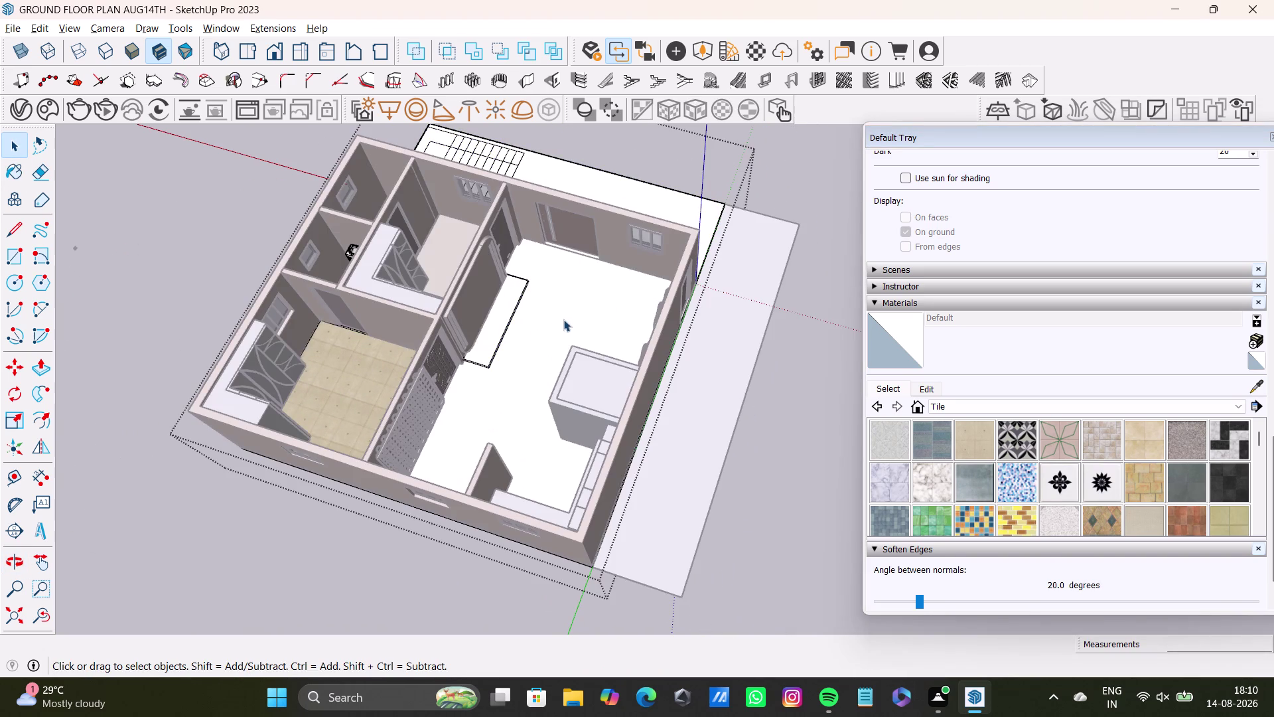
double_click(563, 319)
click(573, 315)
click(579, 308)
click(580, 291)
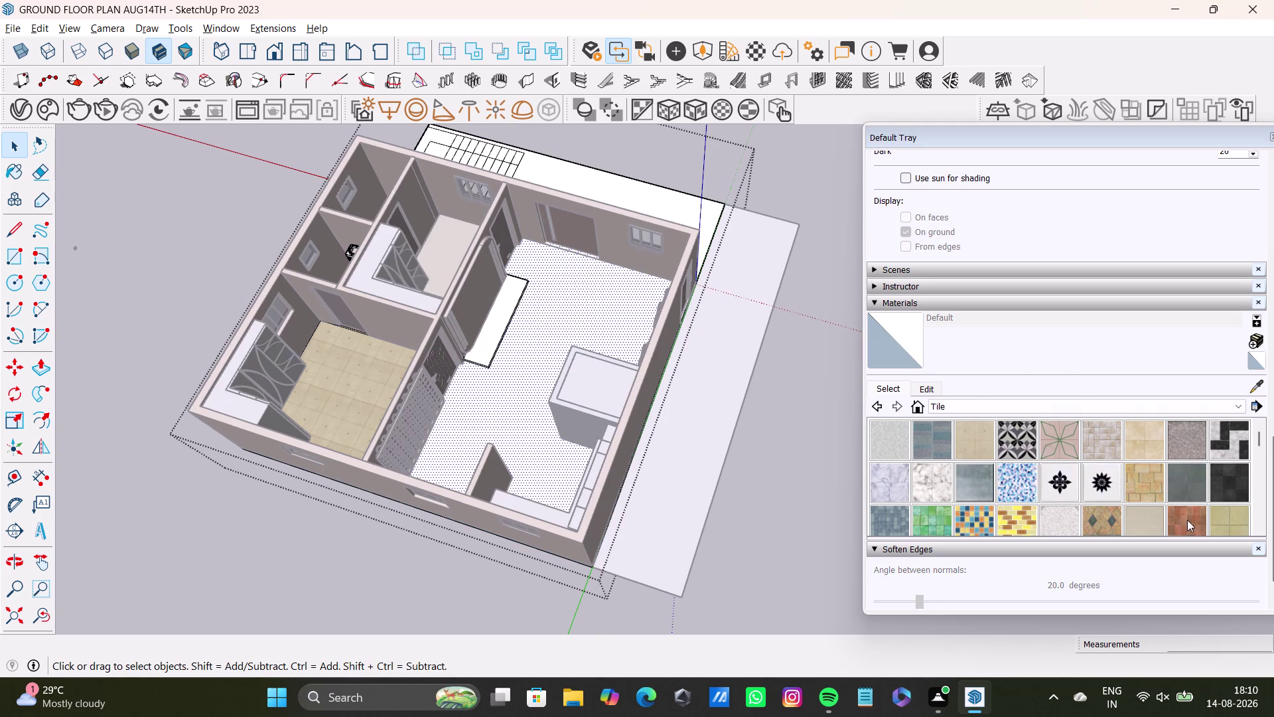
Try marble, basic and grey tile materials on the selected floor.
click(932, 481)
click(631, 299)
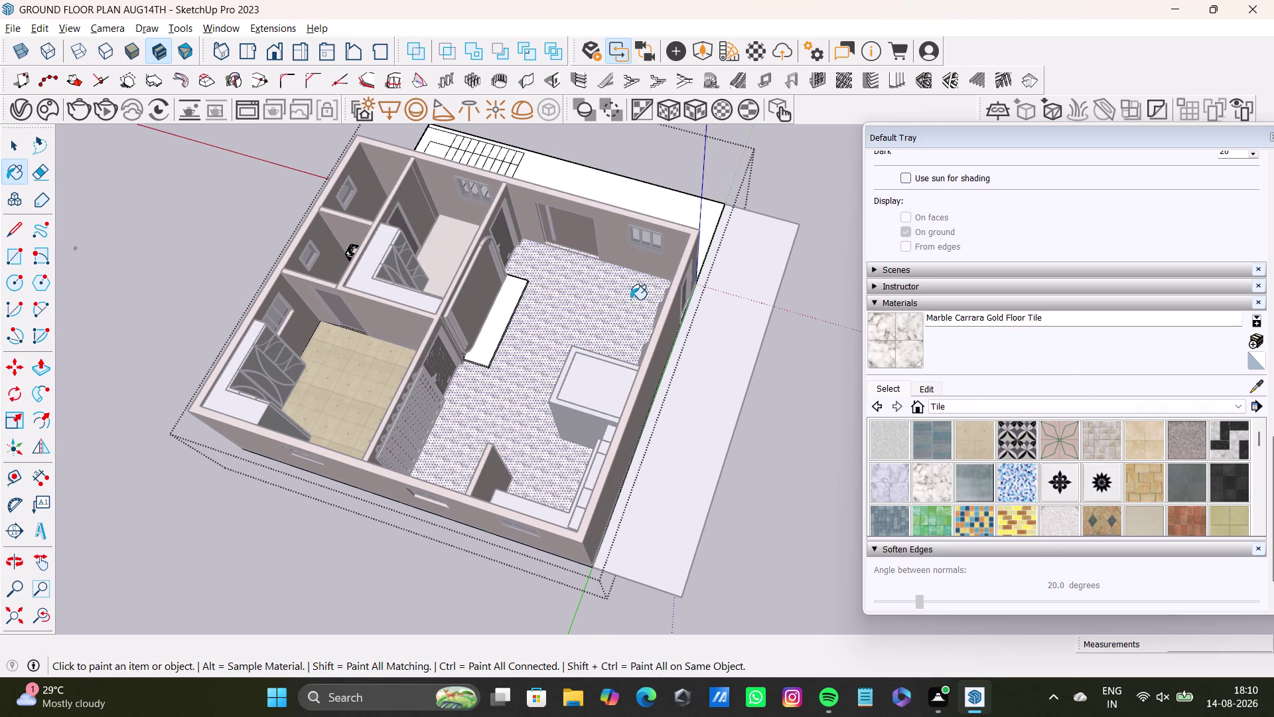
scroll(up, 3)
click(902, 442)
click(599, 305)
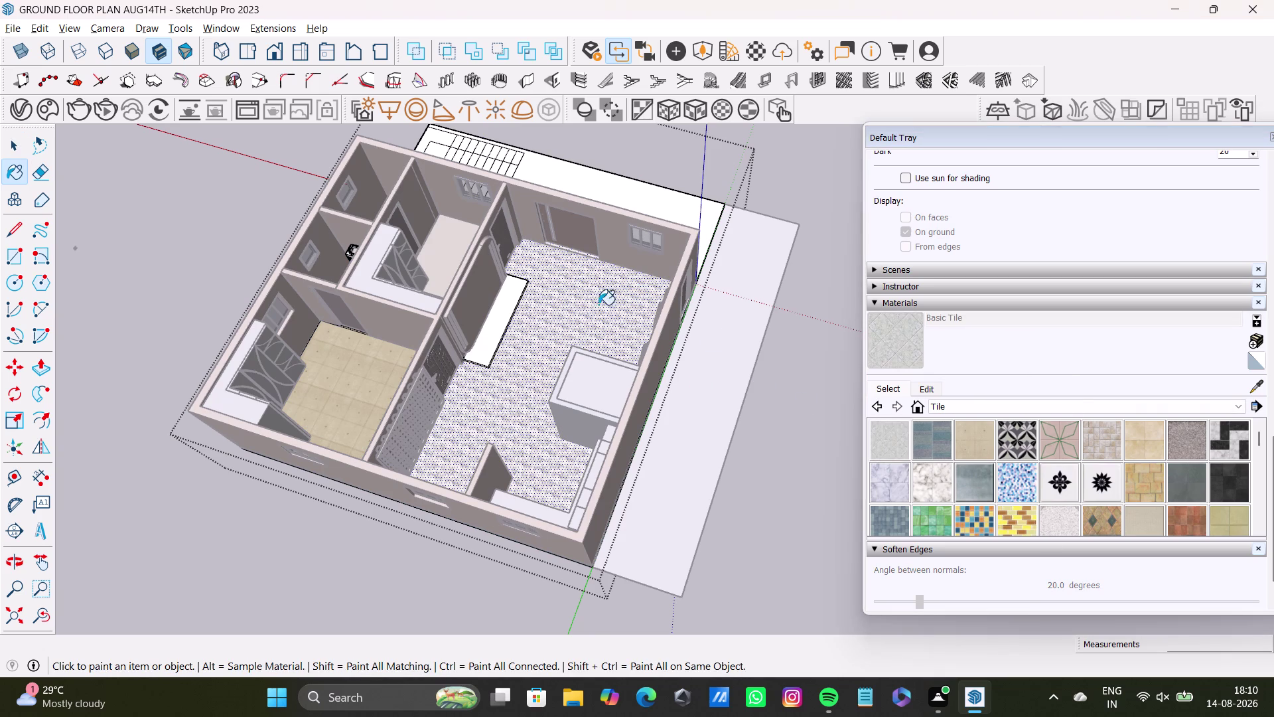
scroll(up, 3)
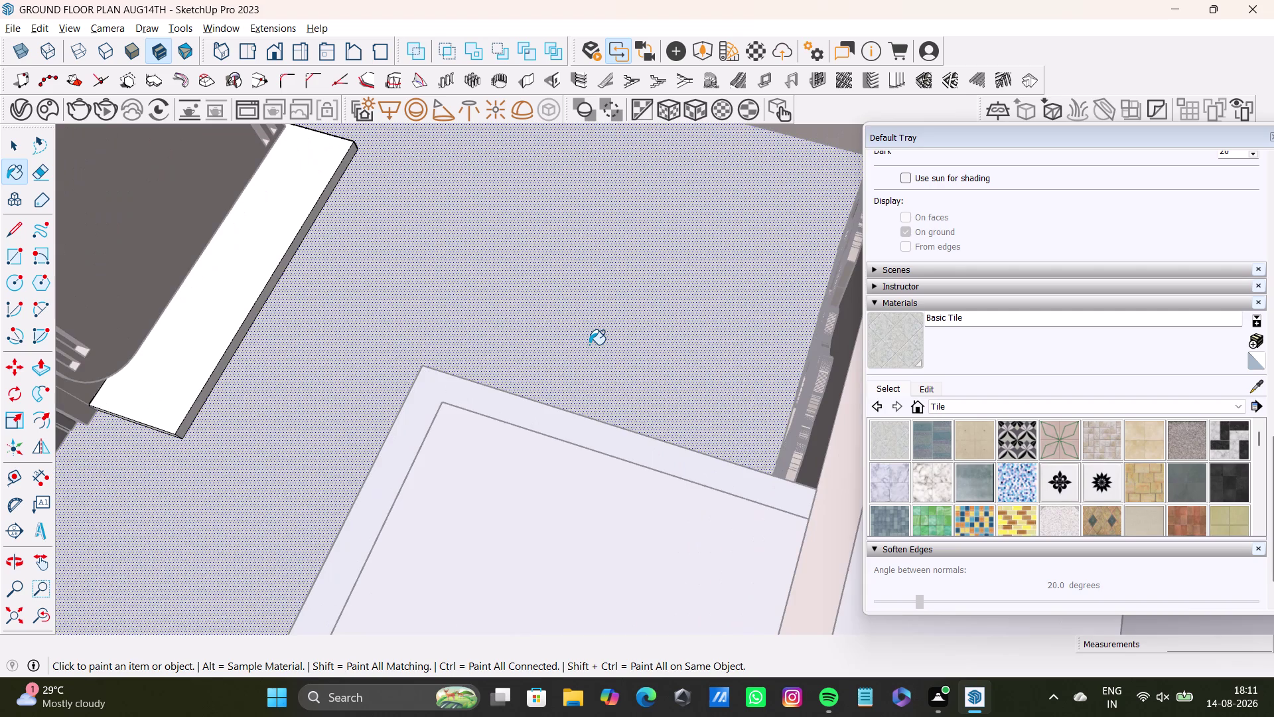
scroll(down, 3)
scroll(down, 3)
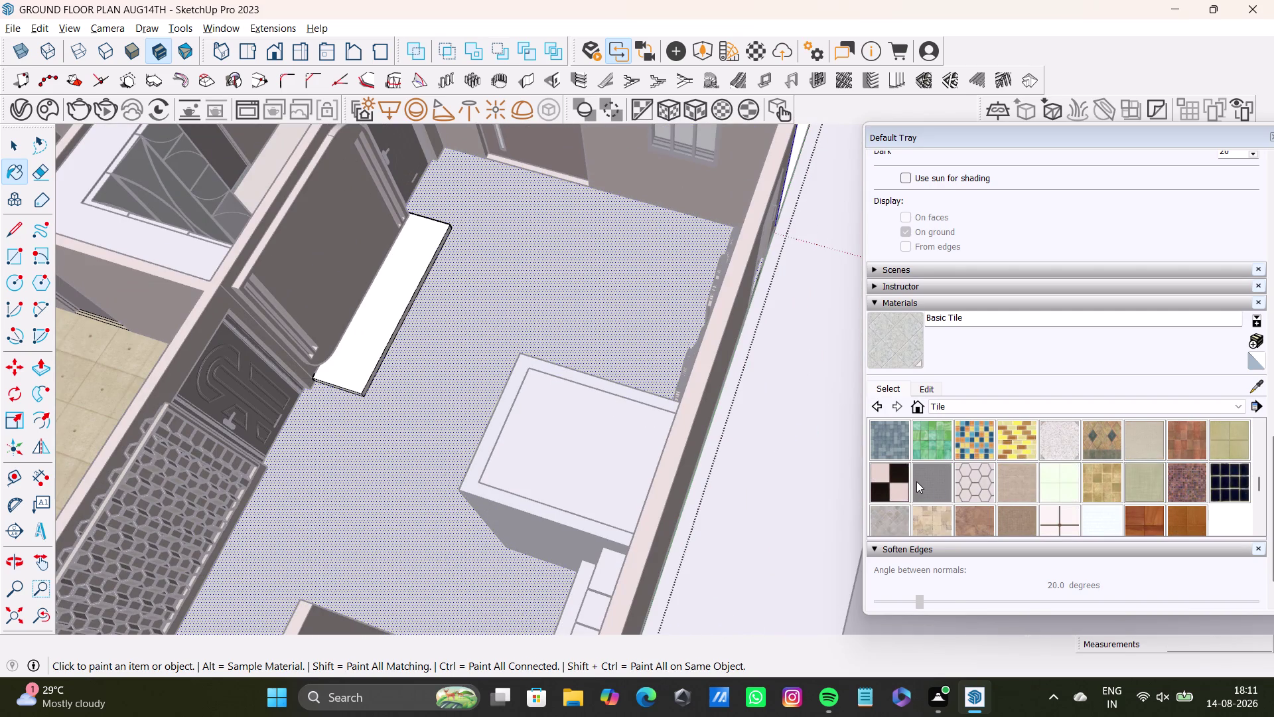
click(916, 481)
click(936, 479)
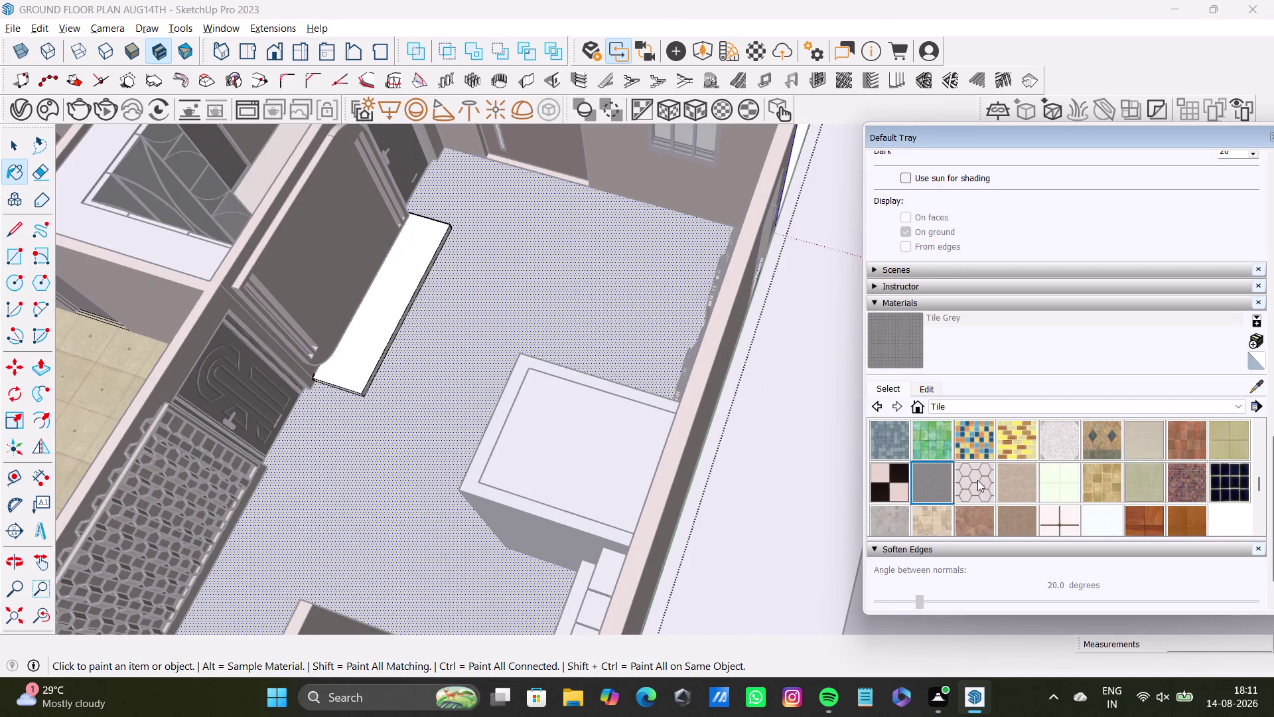
click(650, 342)
Try canvas, white square and white subway tile materials on the floor.
scroll(down, 3)
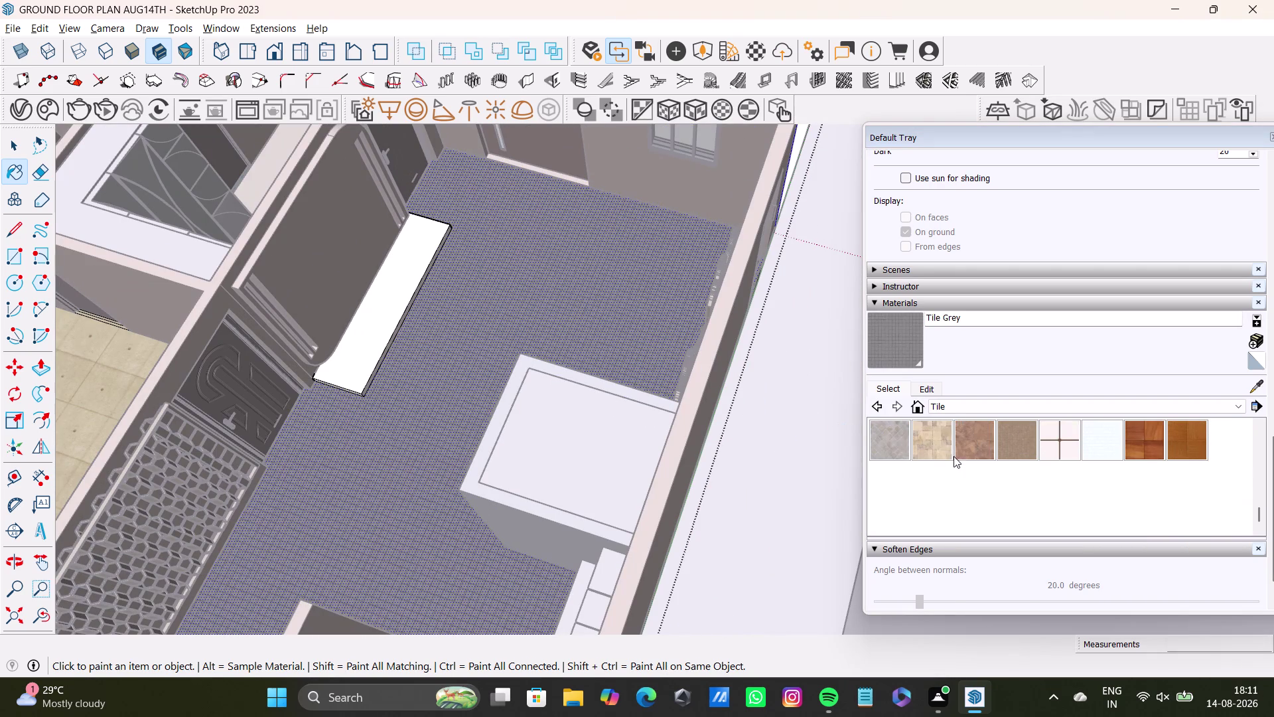
scroll(up, 3)
click(1140, 436)
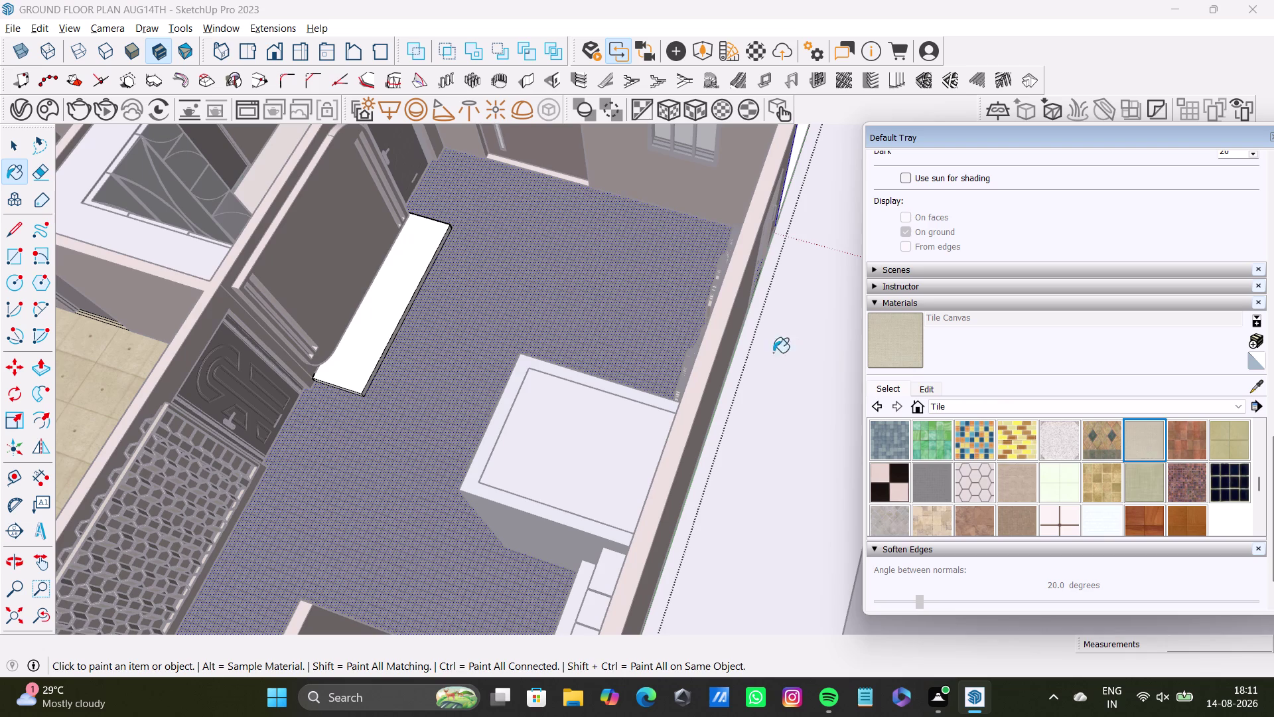
click(656, 324)
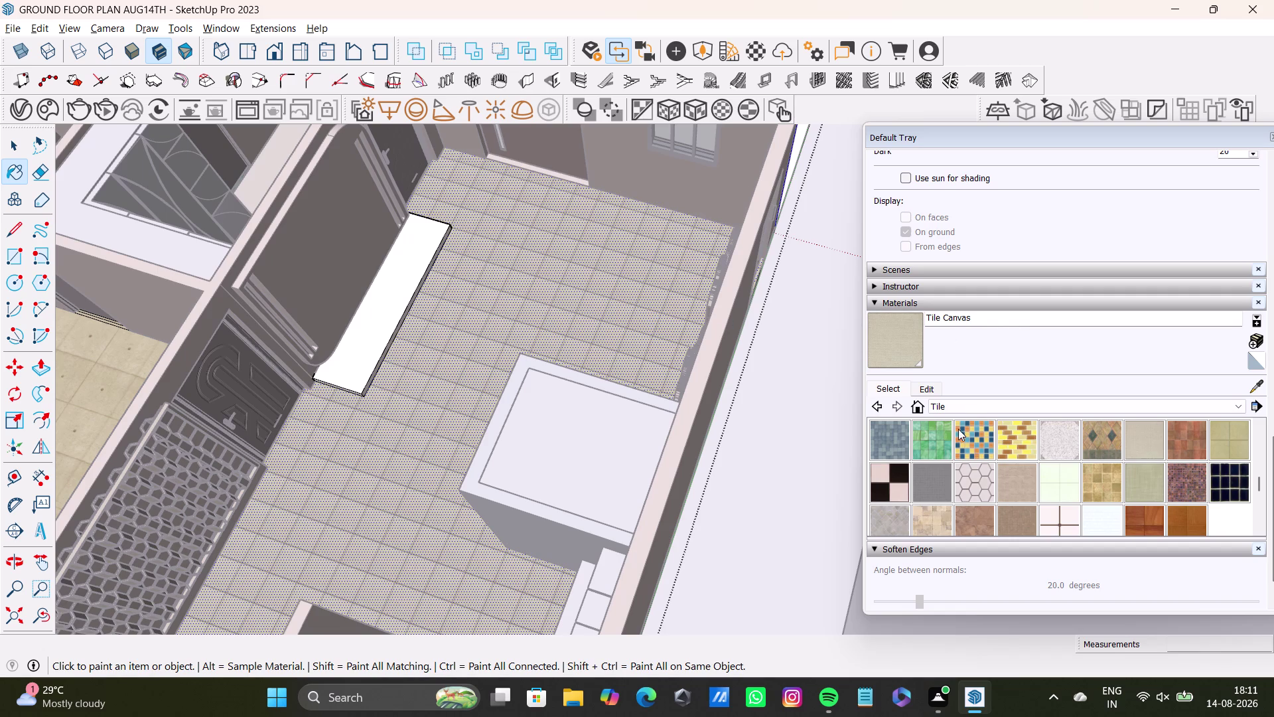
scroll(down, 3)
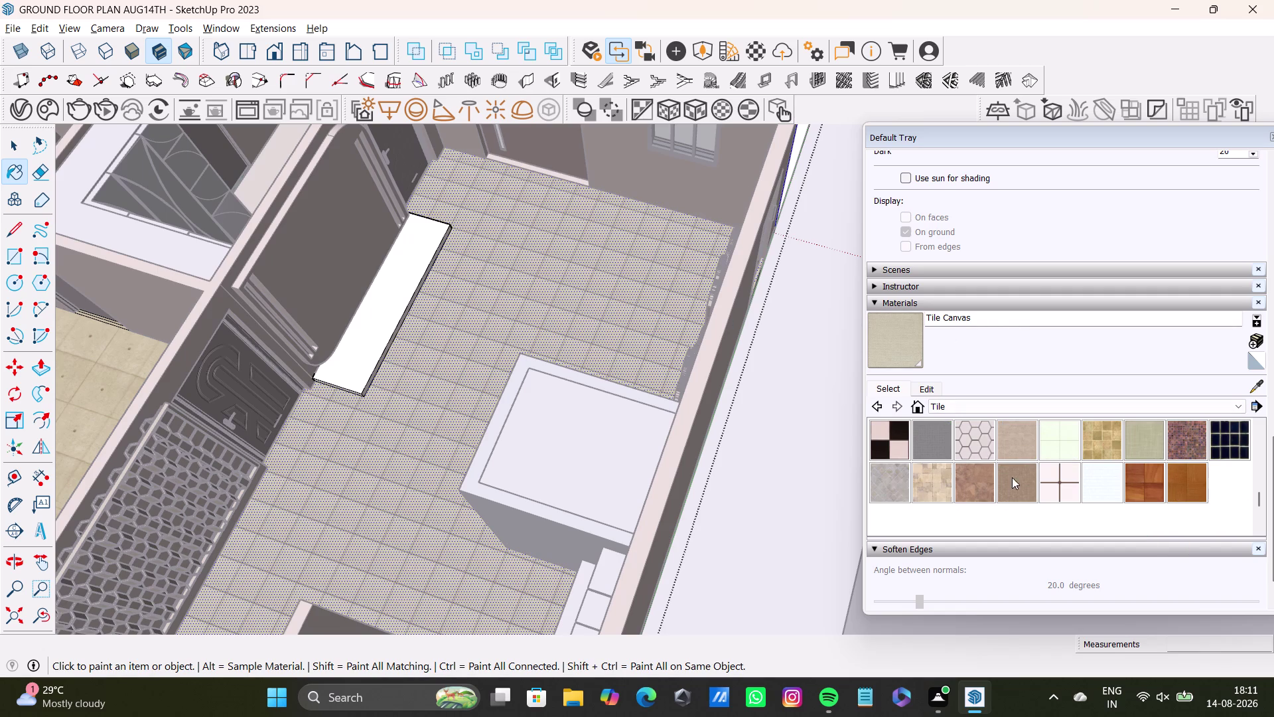
click(1060, 481)
click(633, 319)
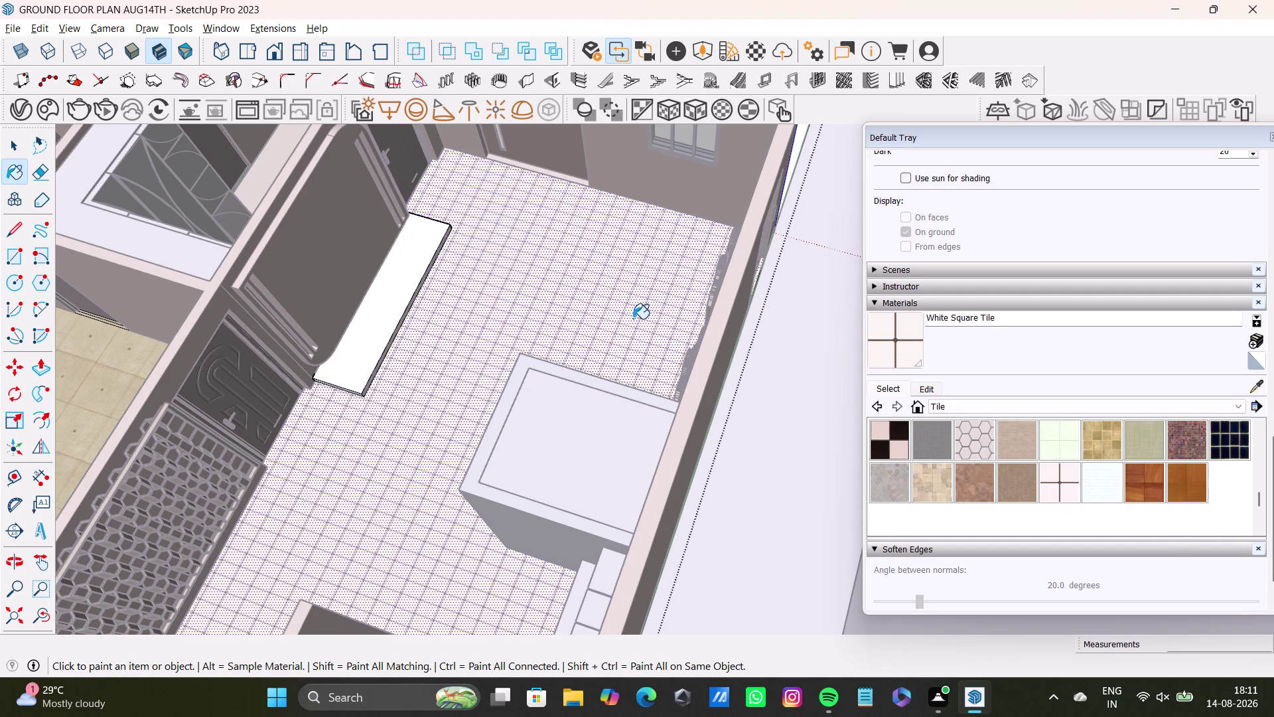
click(1109, 479)
click(532, 314)
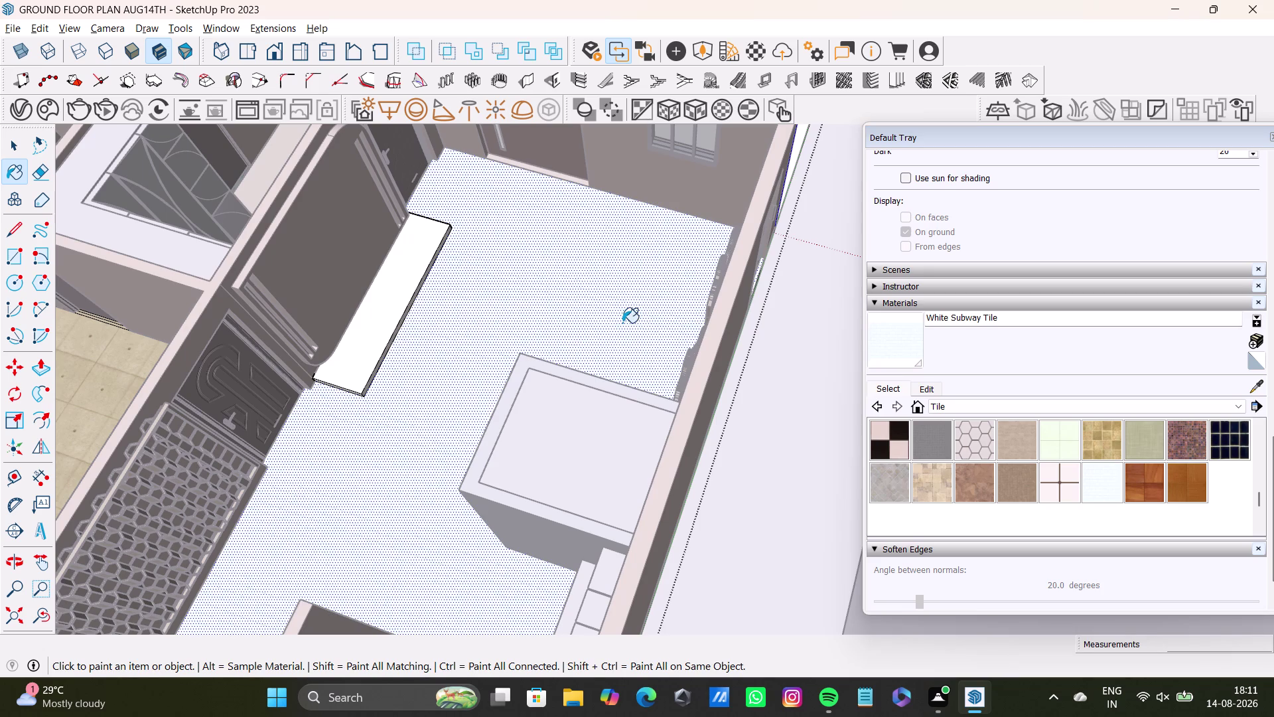
Settle on the grey Basic Tile material for the kitchen floor.
key(space)
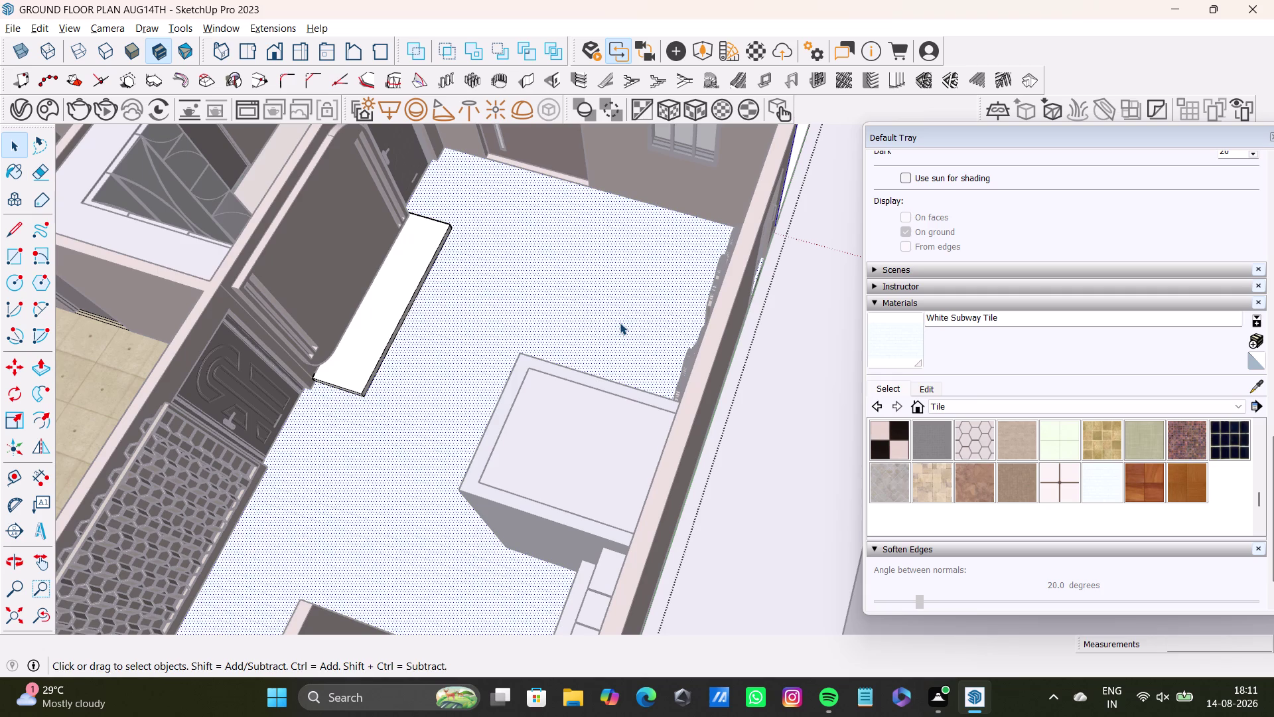
key(space)
scroll(up, 3)
scroll(up, 3)
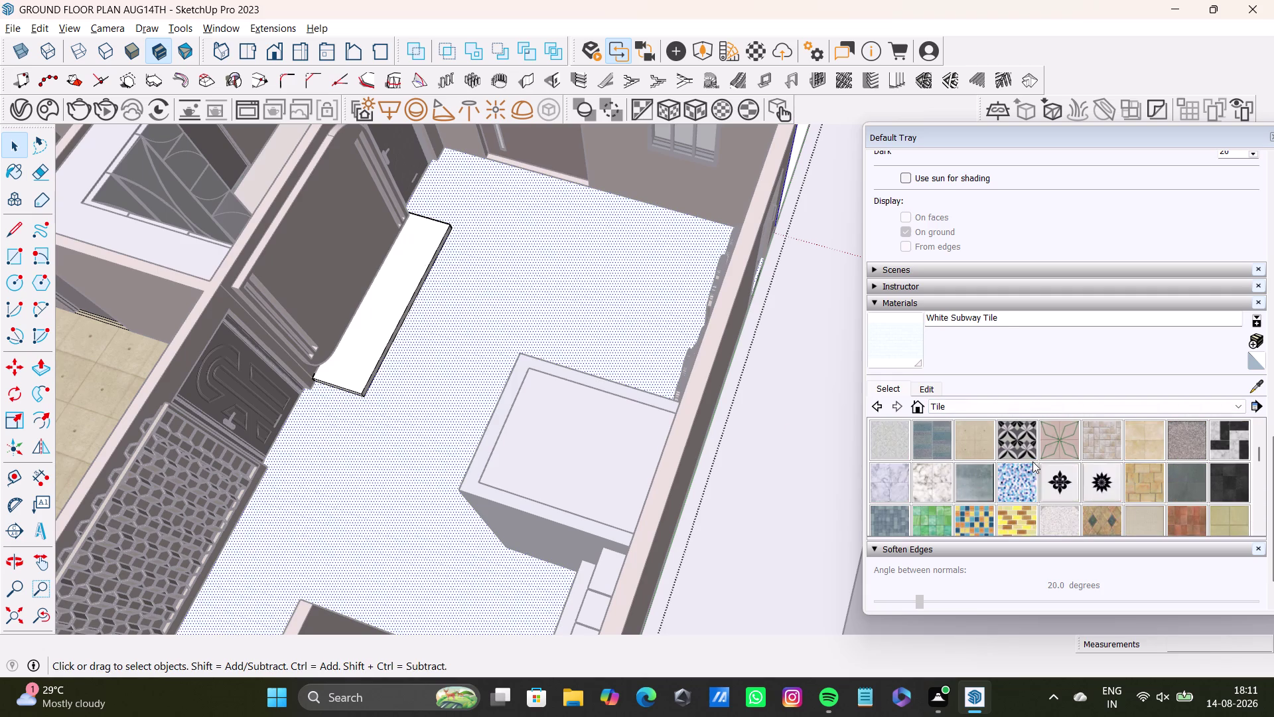
scroll(up, 3)
scroll(up, 3)
click(1188, 480)
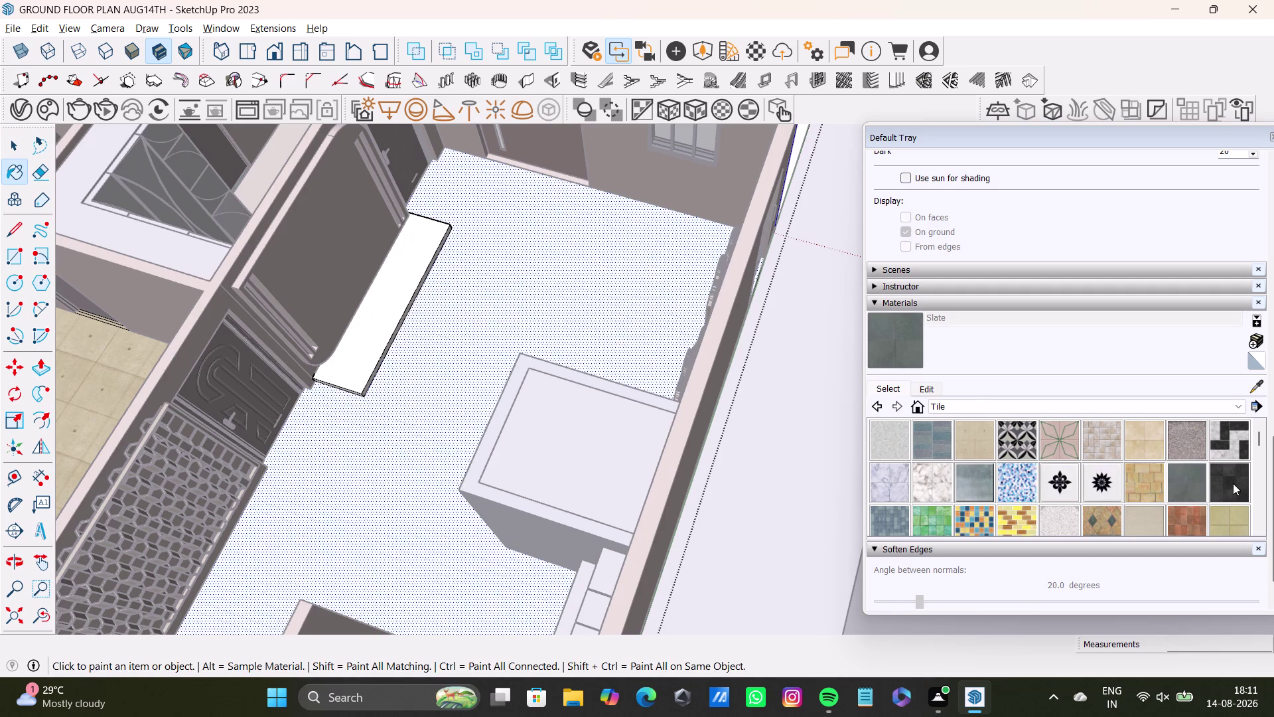
click(902, 440)
click(613, 283)
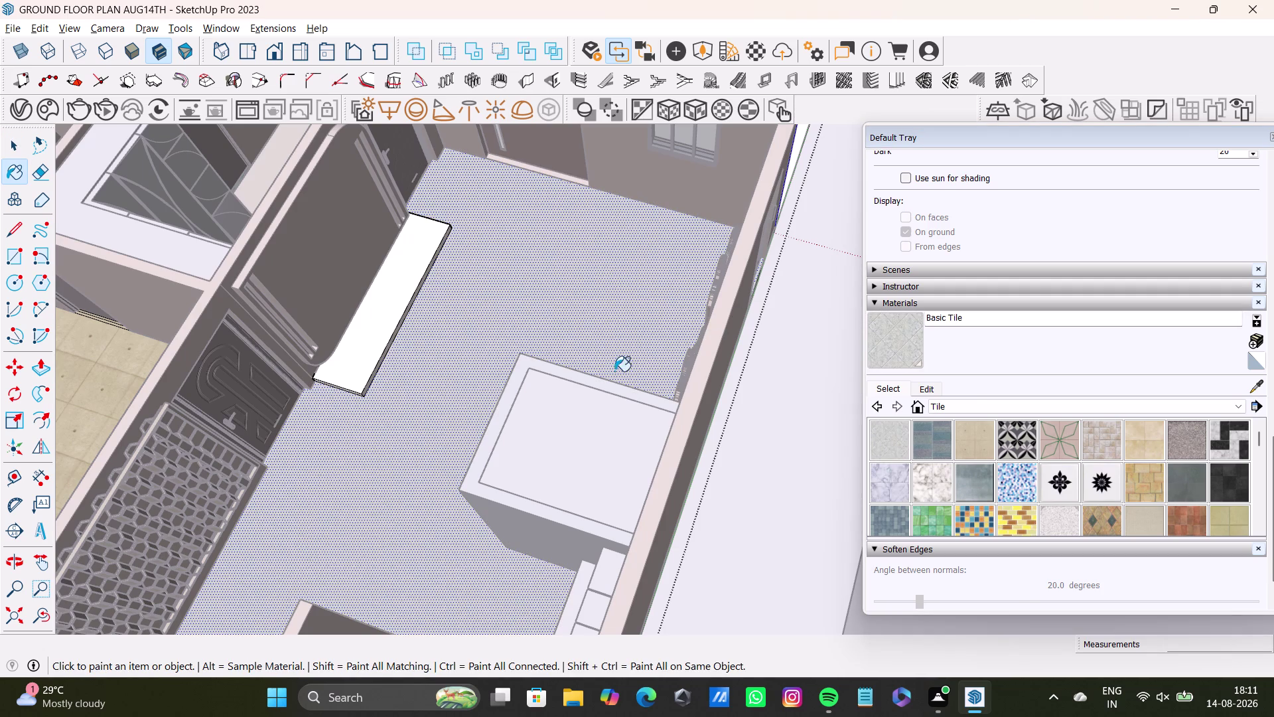
scroll(down, 3)
key(space)
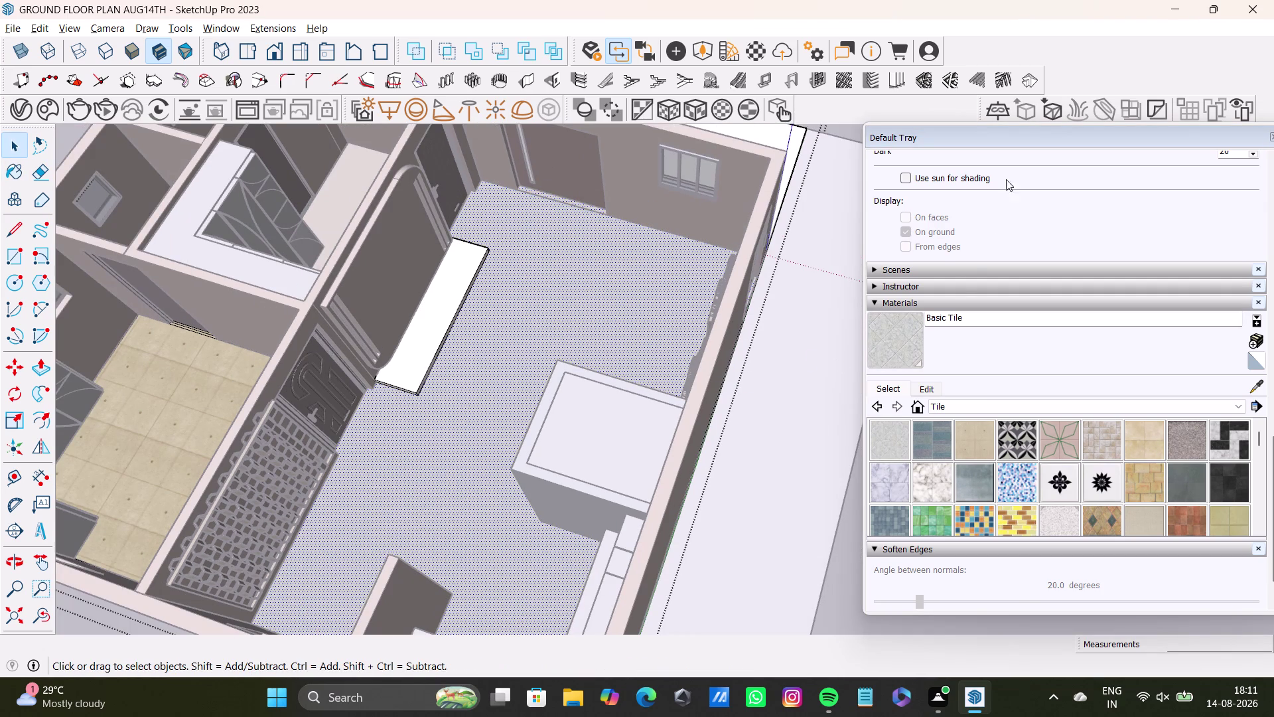
drag(1085, 128, 1140, 297)
key(space)
click(1076, 204)
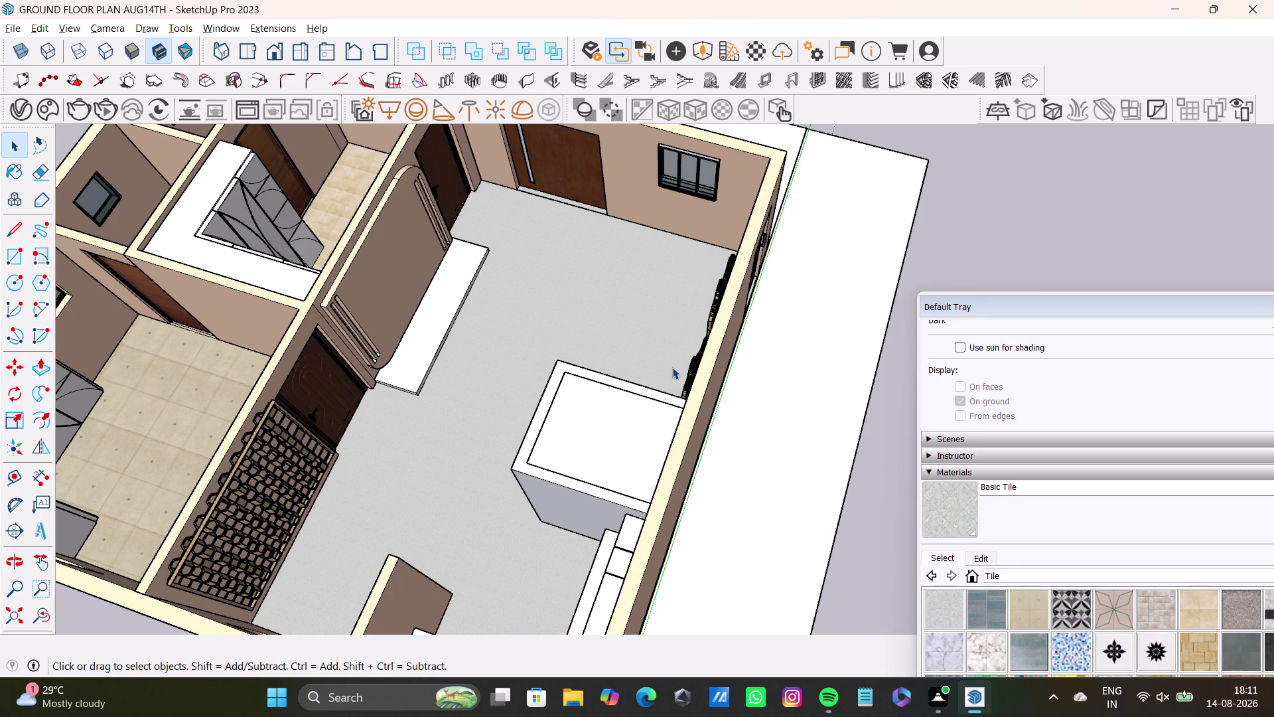
scroll(up, 3)
middle_drag(539, 373, 714, 489)
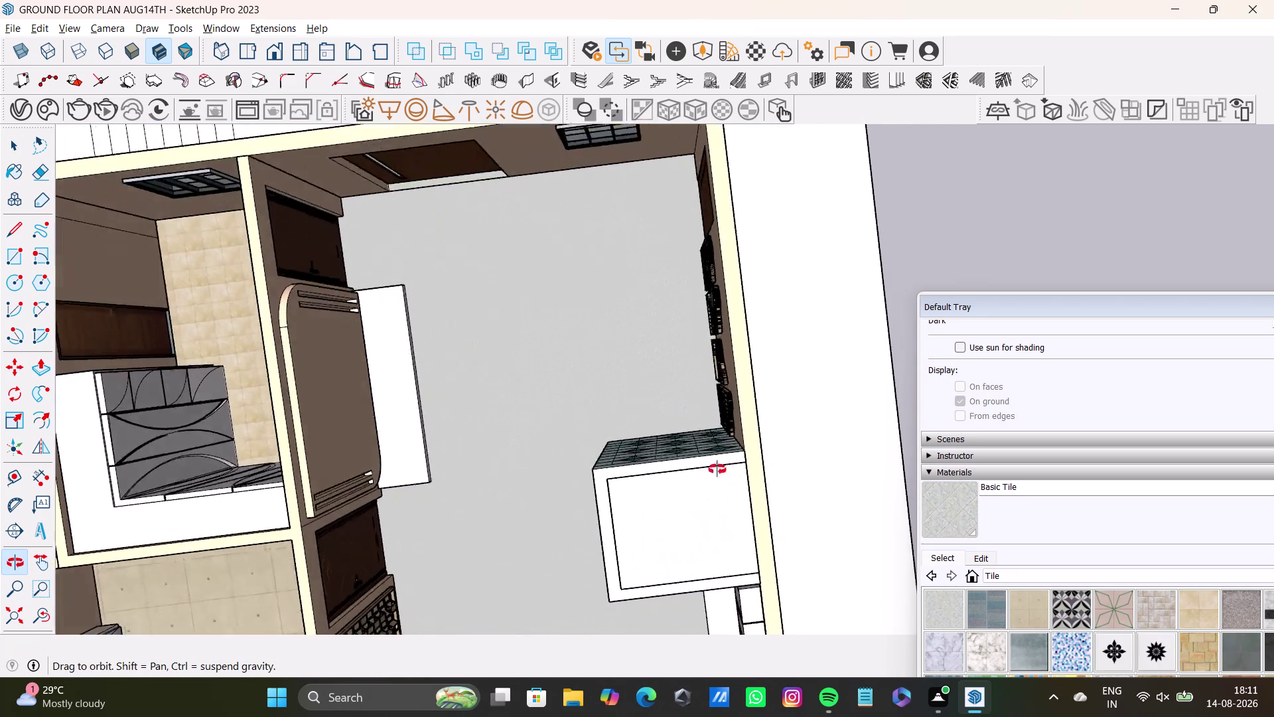
middle_drag(713, 490, 973, 232)
middle_drag(754, 257, 592, 295)
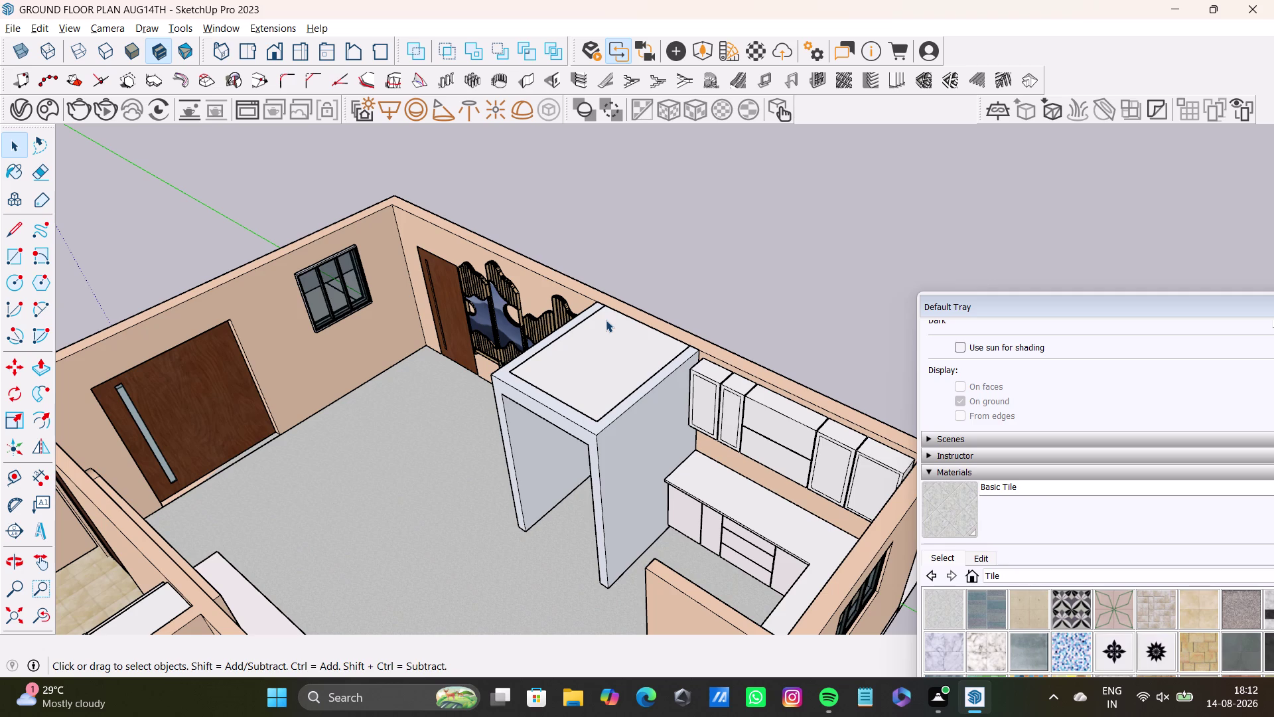
key(space)
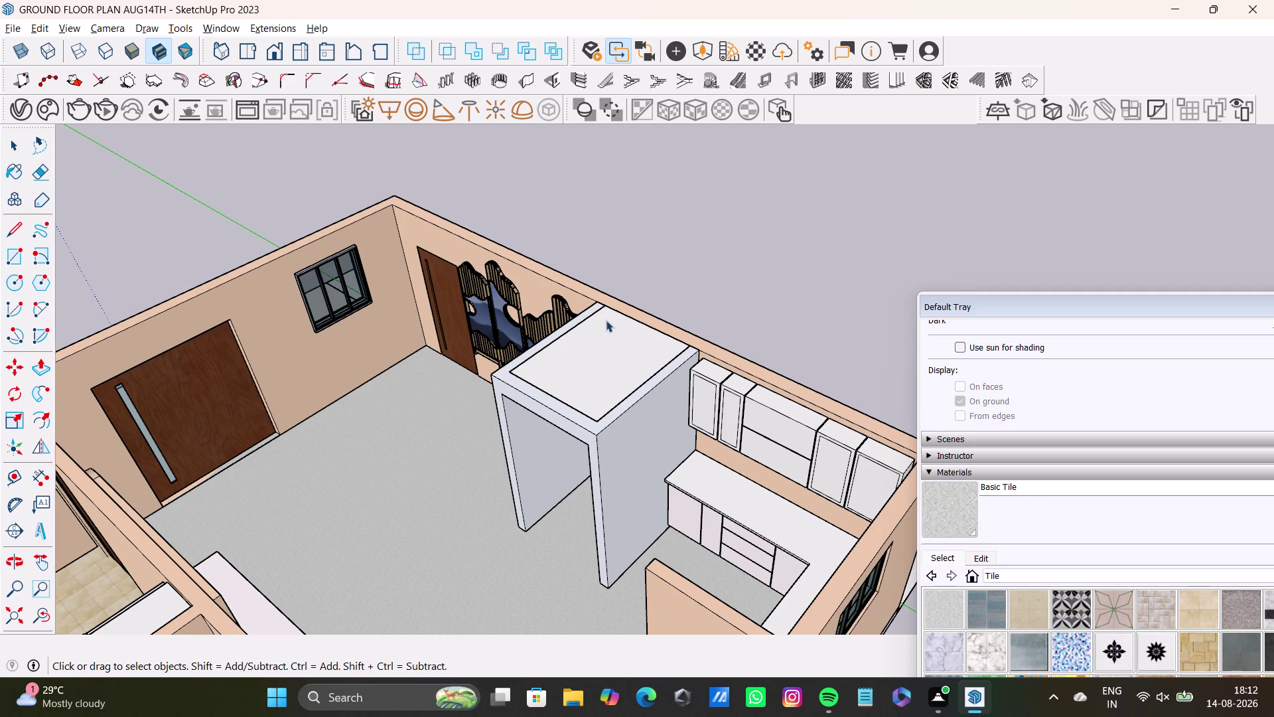
click(738, 229)
key(space)
scroll(up, 3)
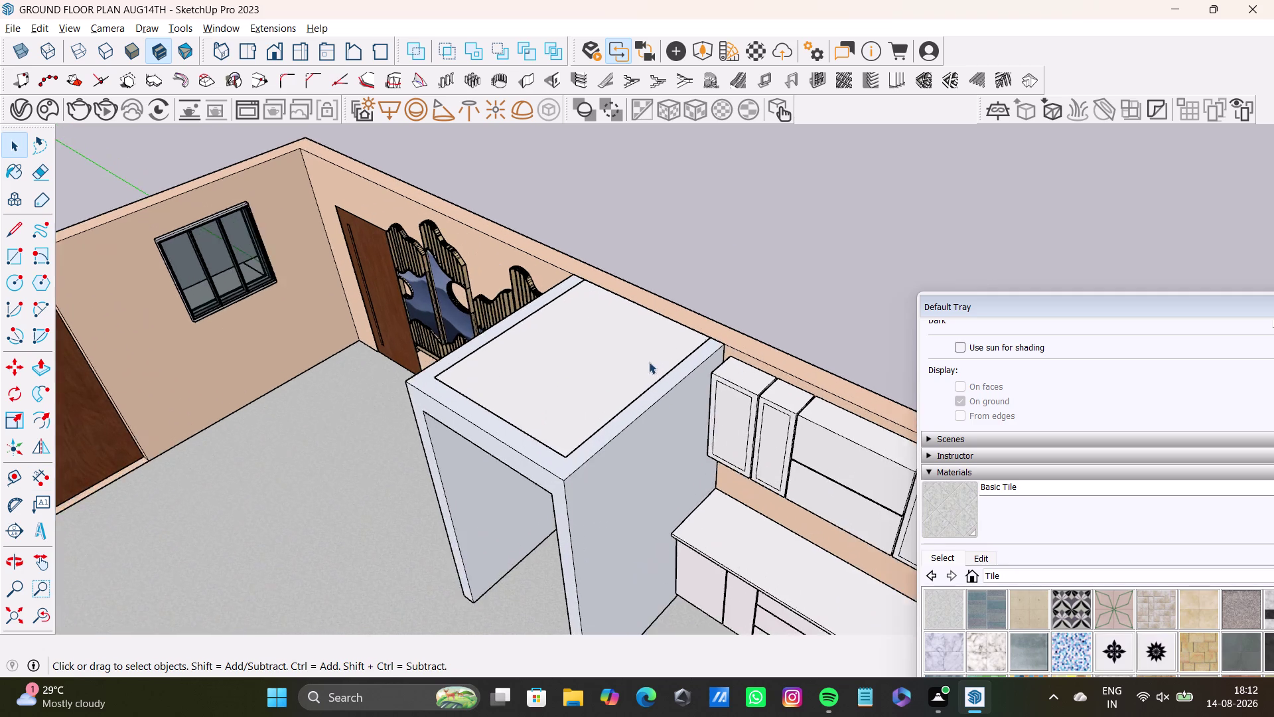
scroll(up, 3)
scroll(down, 3)
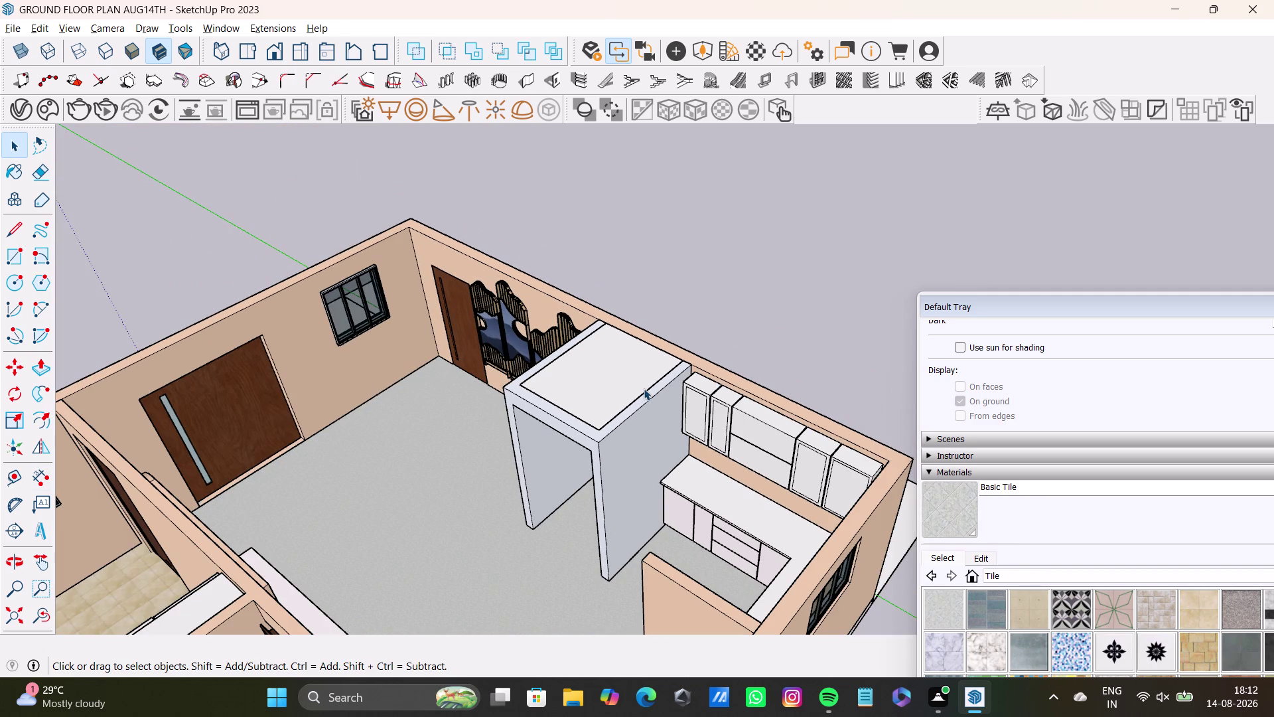
key(space)
key(space)
middle_drag(715, 433, 914, 364)
scroll(up, 3)
middle_drag(698, 451, 703, 433)
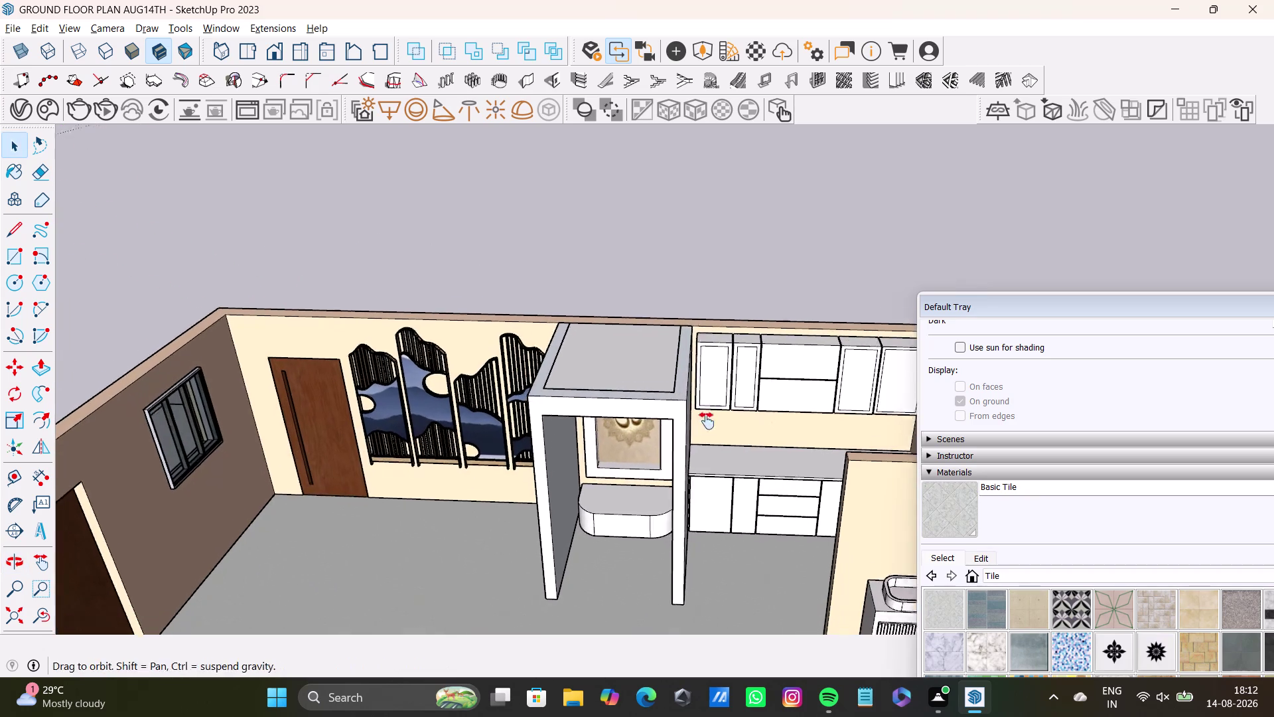
middle_drag(704, 433, 713, 378)
middle_drag(680, 392, 101, 485)
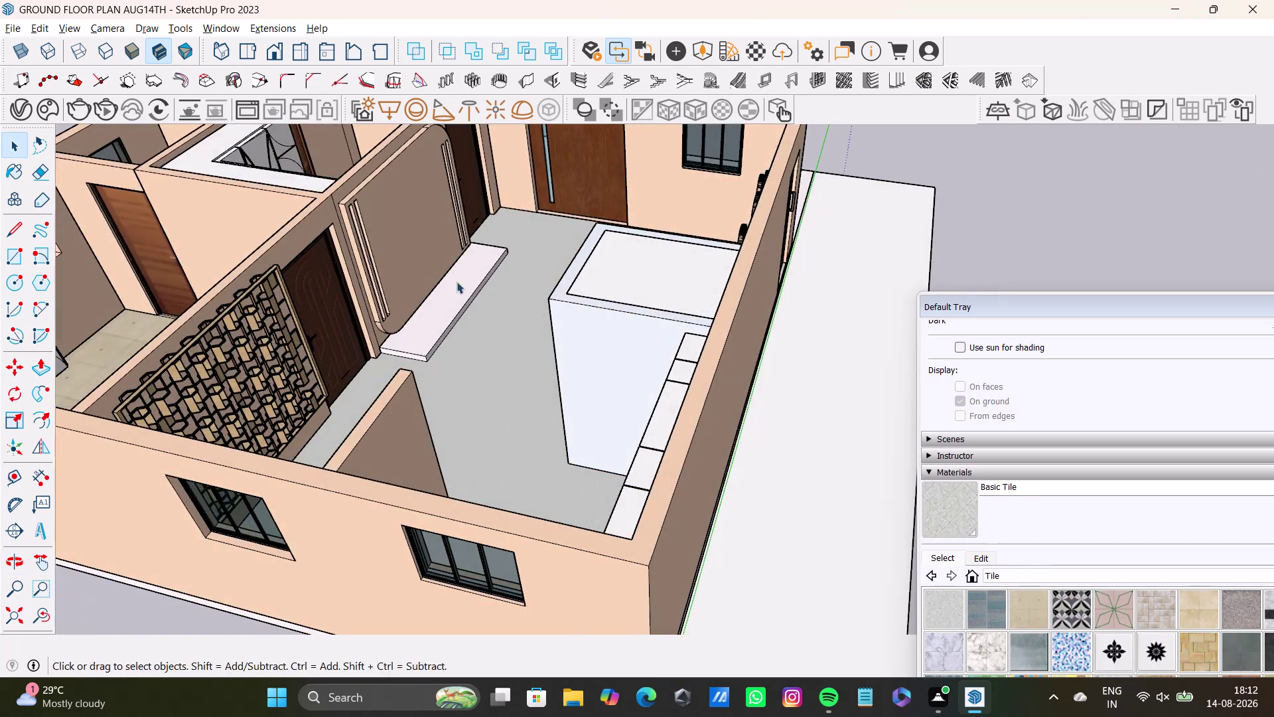
middle_drag(456, 281, 524, 438)
middle_drag(532, 441, 236, 540)
scroll(up, 3)
middle_drag(583, 376, 558, 493)
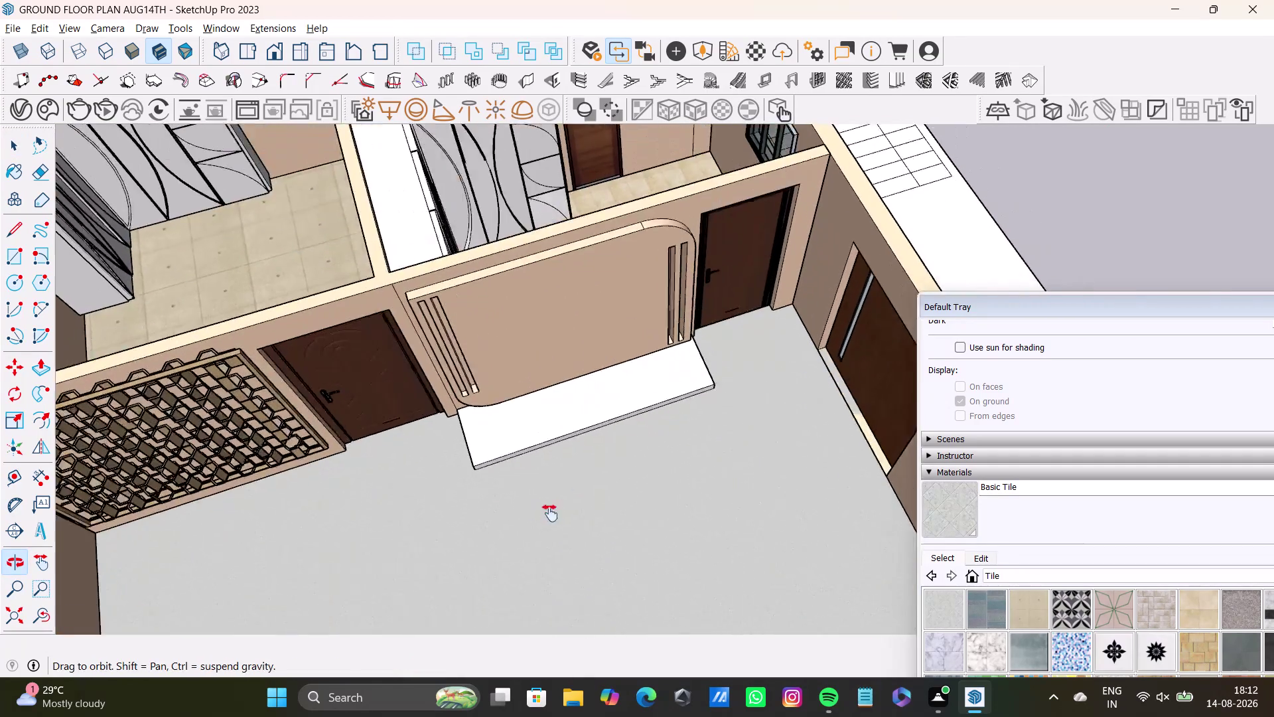
middle_drag(558, 494, 540, 541)
middle_drag(592, 487, 494, 382)
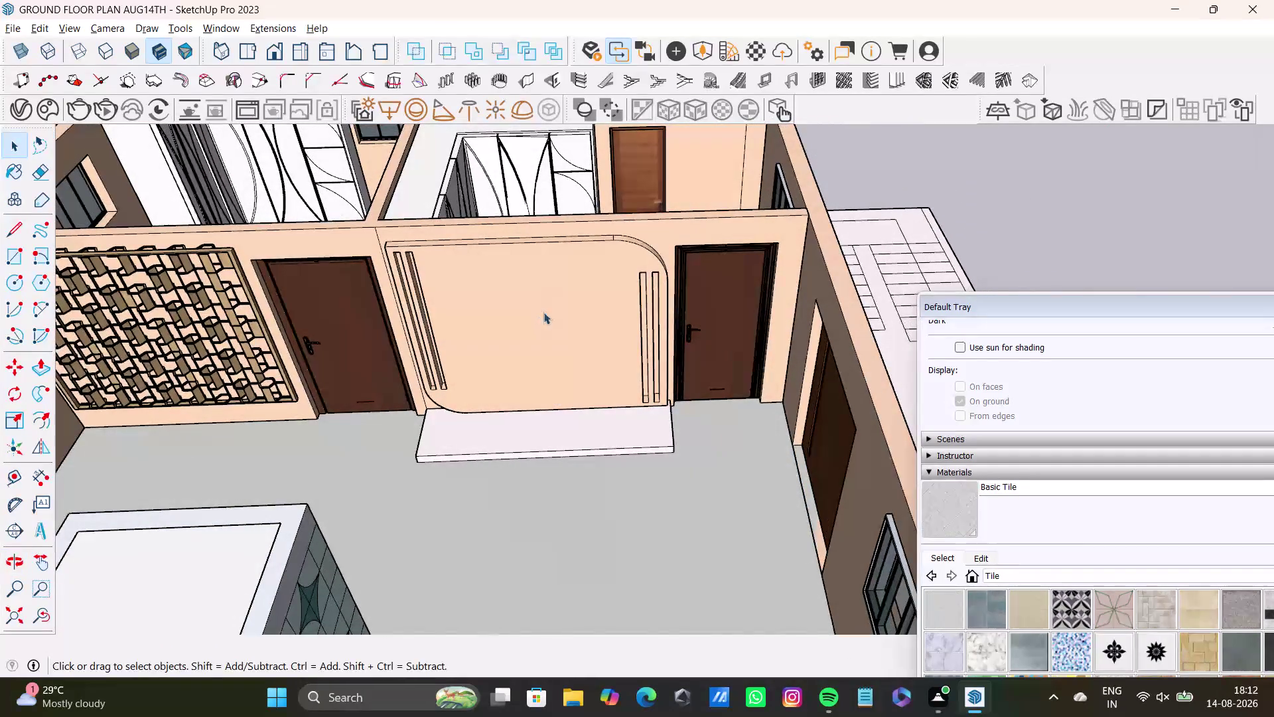
click(560, 304)
double_click(561, 301)
click(571, 292)
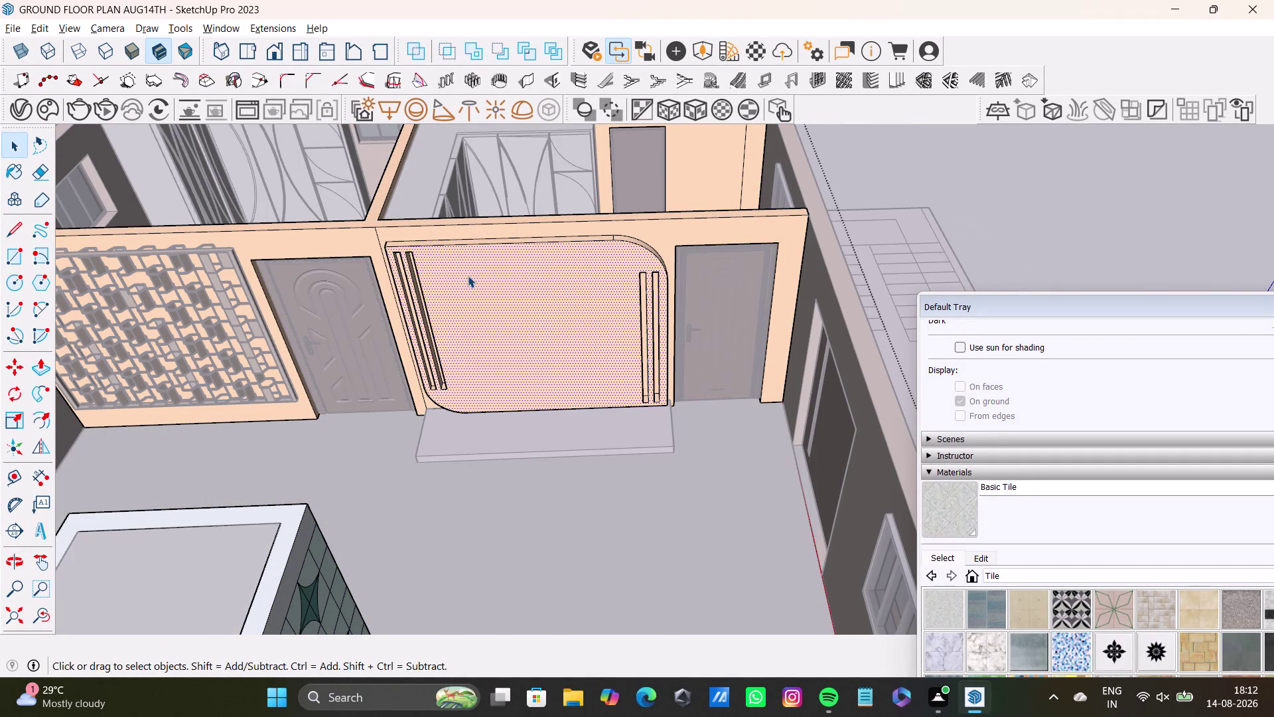
scroll(up, 3)
middle_drag(417, 283, 383, 361)
click(446, 257)
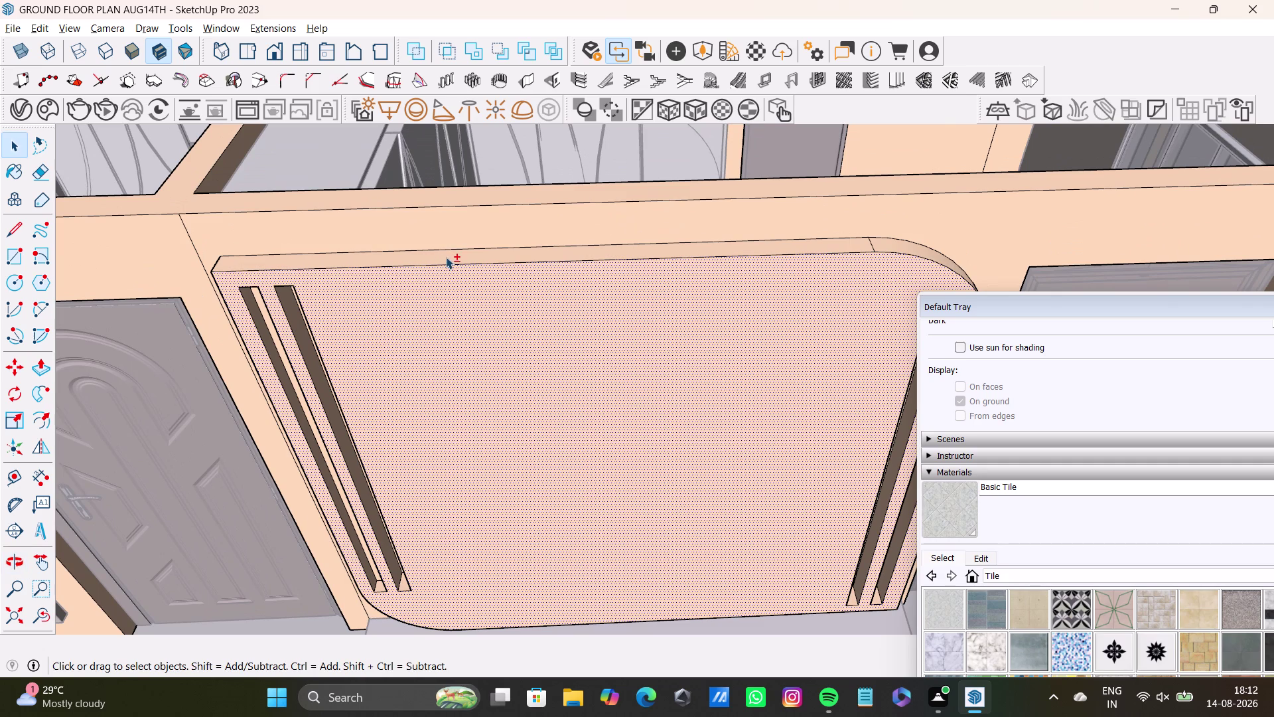
scroll(down, 3)
scroll(up, 3)
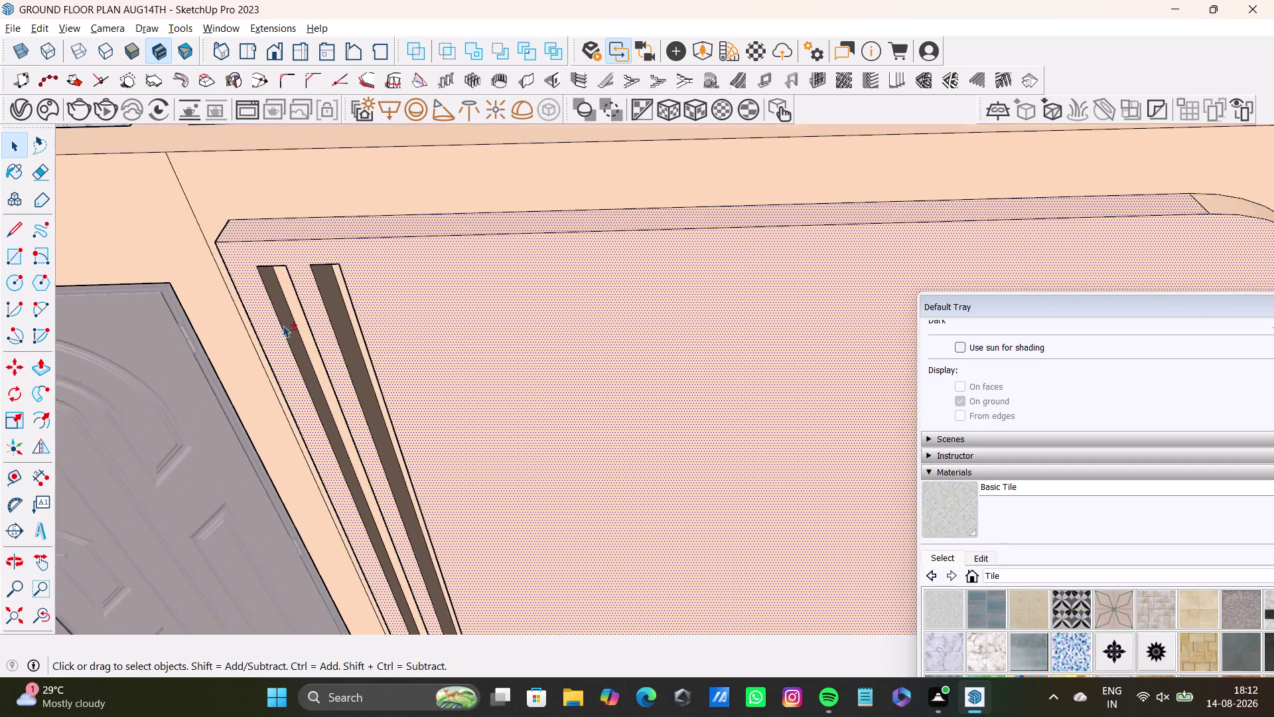
click(300, 316)
click(295, 323)
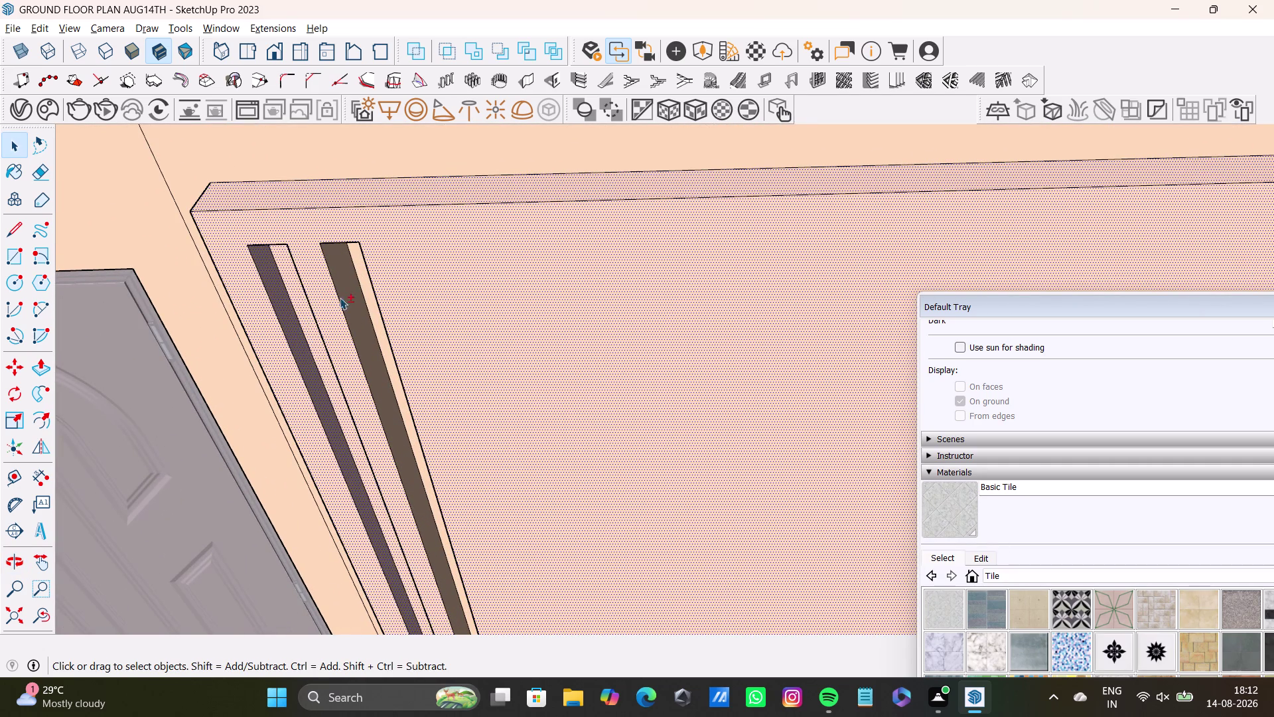
click(355, 286)
click(364, 274)
middle_drag(383, 320, 12, 322)
middle_drag(923, 341, 348, 194)
click(1189, 179)
click(1197, 169)
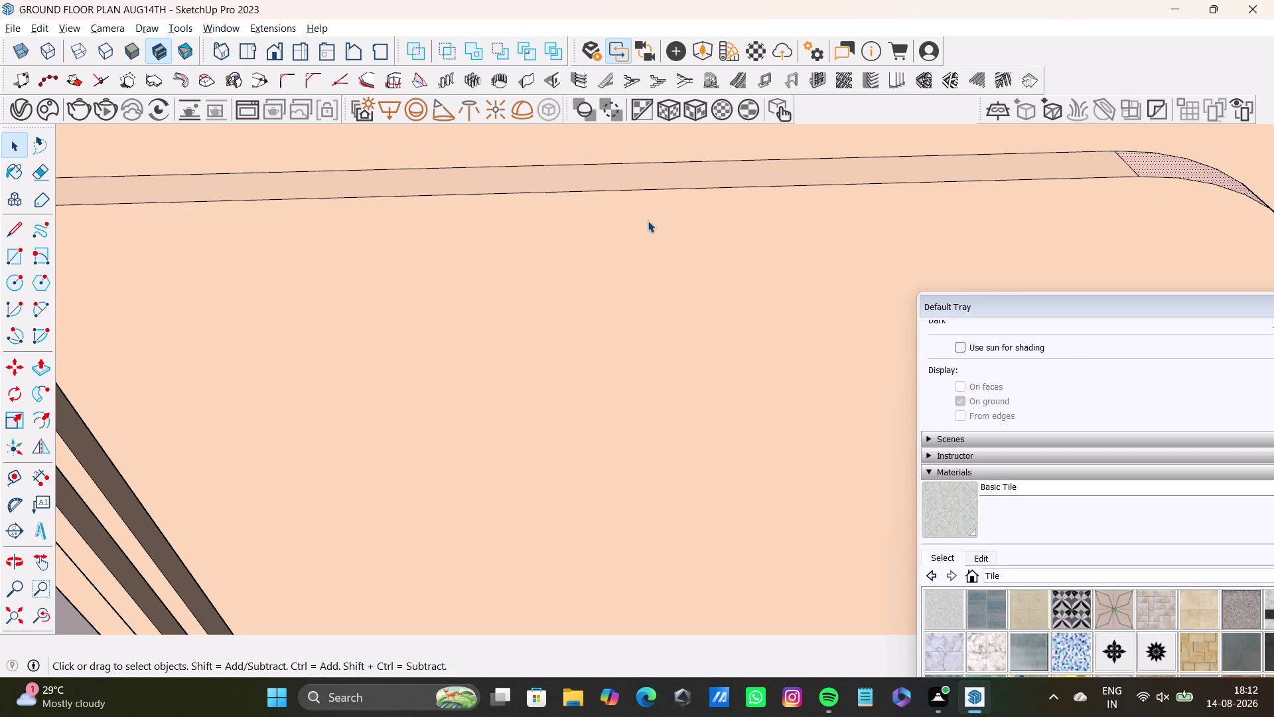
scroll(down, 3)
middle_drag(690, 294, 743, 256)
middle_drag(743, 257, 725, 395)
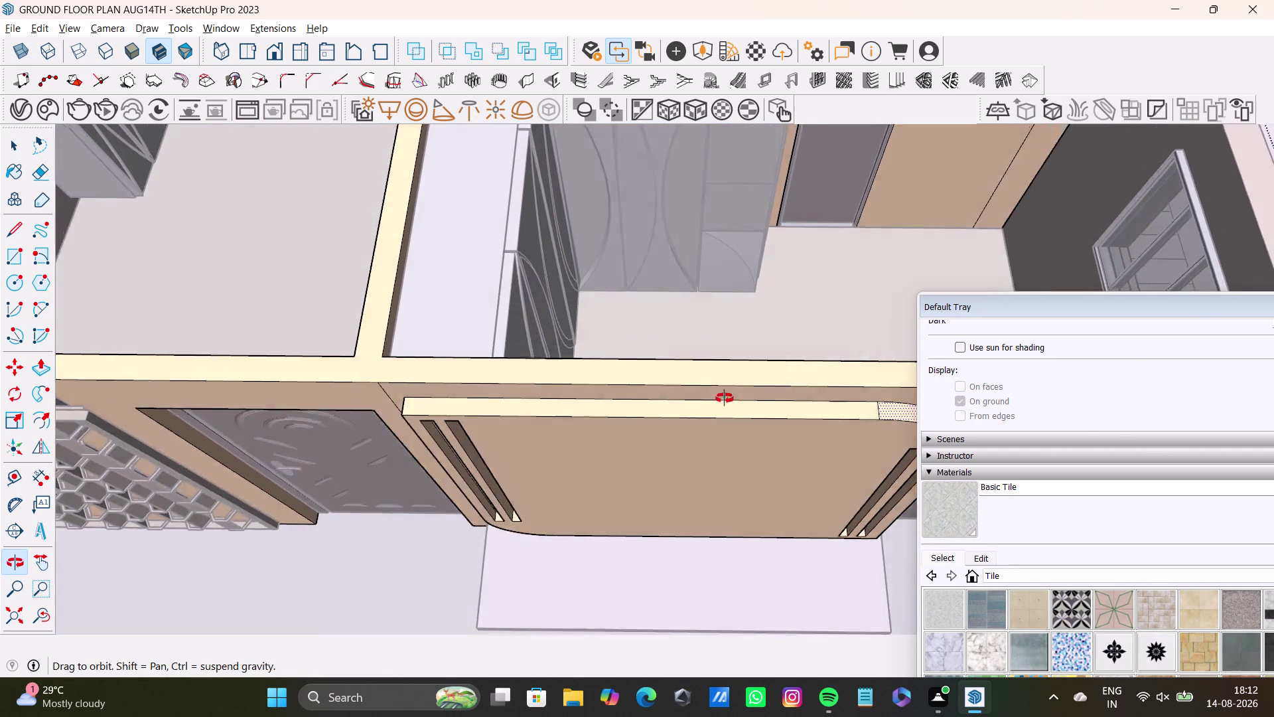
middle_drag(724, 395, 721, 425)
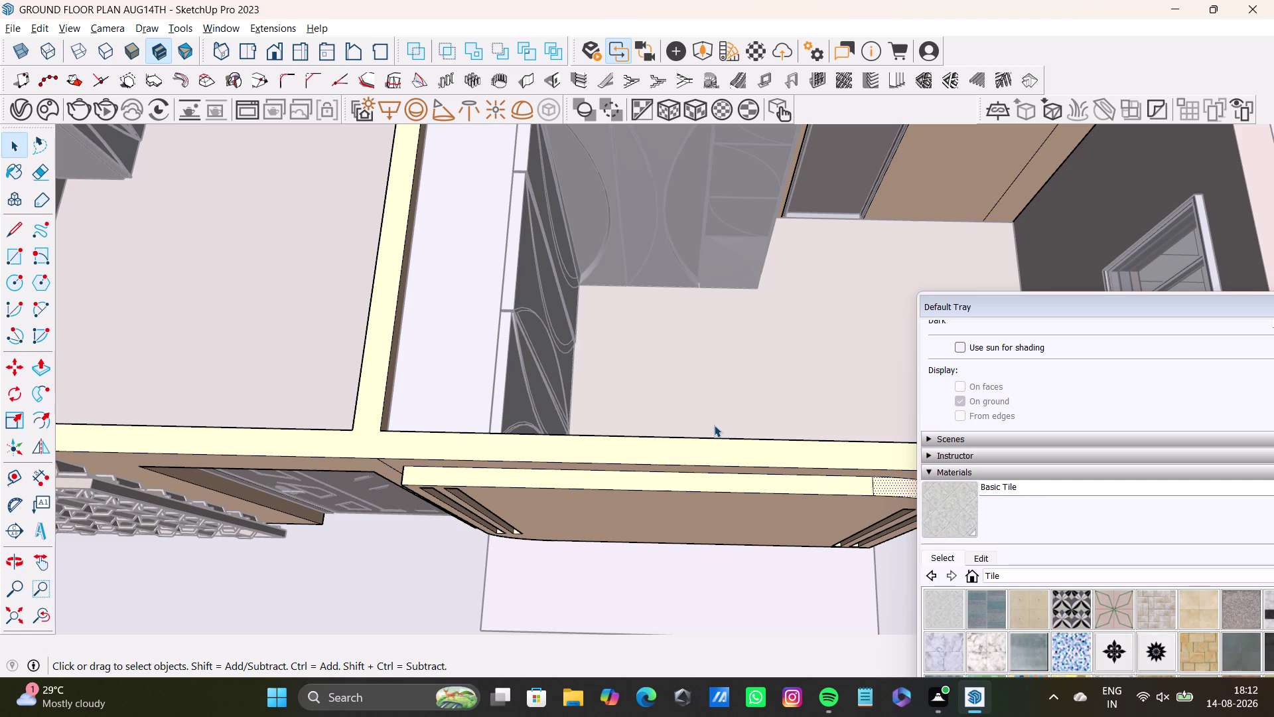
key(space)
scroll(up, 3)
drag(1137, 302, 931, 345)
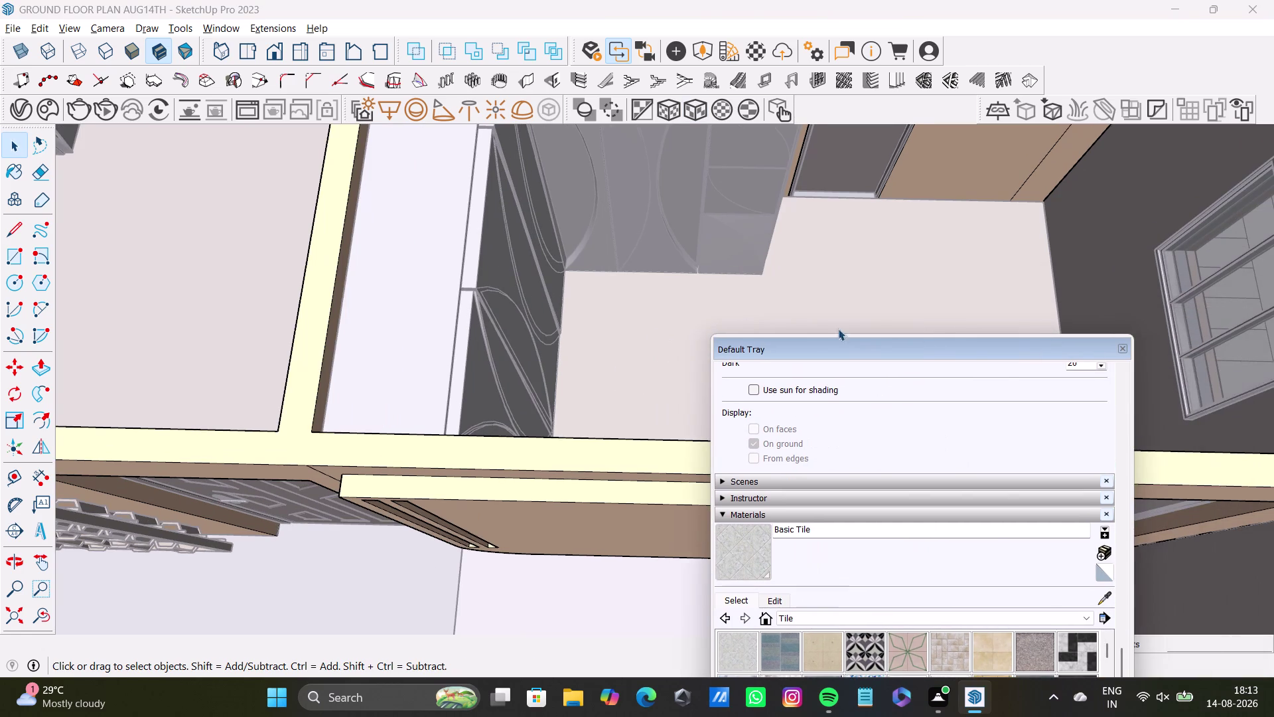
scroll(down, 3)
key(space)
click(1094, 251)
middle_drag(449, 269, 589, 378)
middle_drag(581, 383, 313, 394)
middle_drag(369, 345, 551, 357)
middle_drag(486, 410, 311, 426)
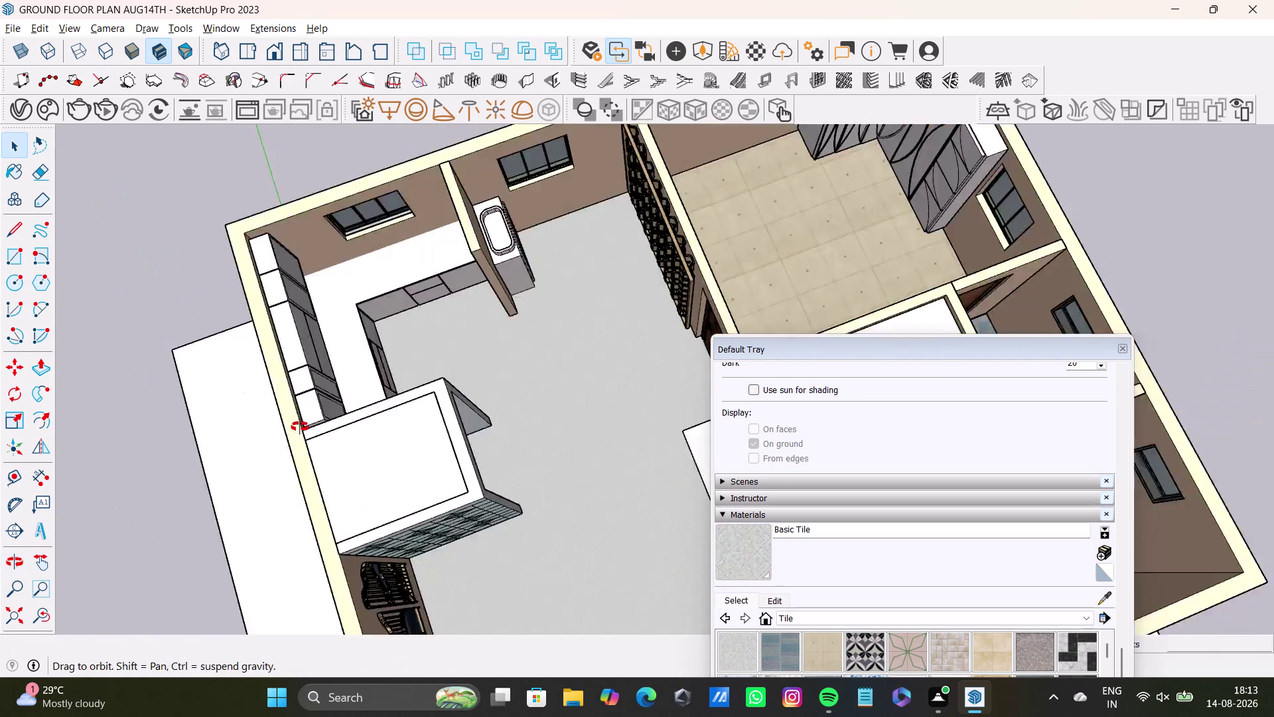
middle_drag(311, 426, 200, 408)
middle_drag(417, 285, 508, 443)
middle_drag(624, 460, 385, 370)
scroll(up, 3)
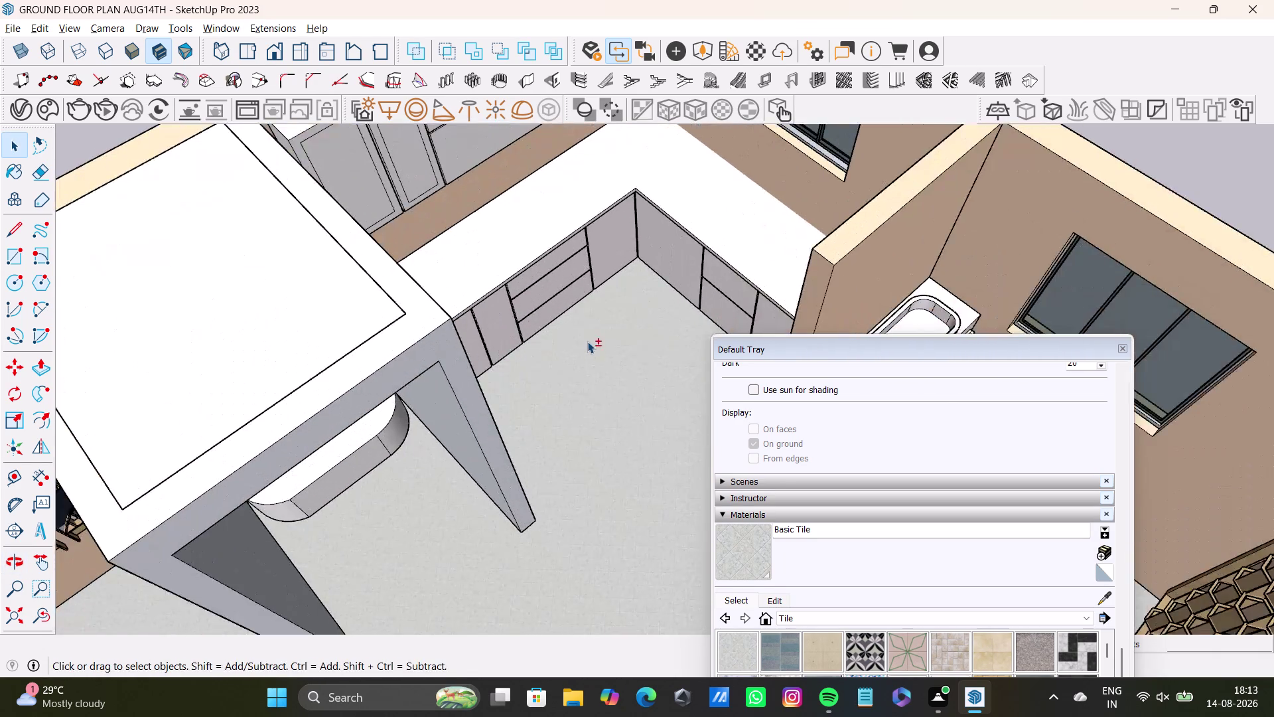
middle_drag(588, 341, 492, 399)
middle_drag(476, 402, 505, 281)
scroll(up, 3)
scroll(down, 3)
middle_drag(403, 311, 619, 256)
middle_drag(619, 380, 433, 377)
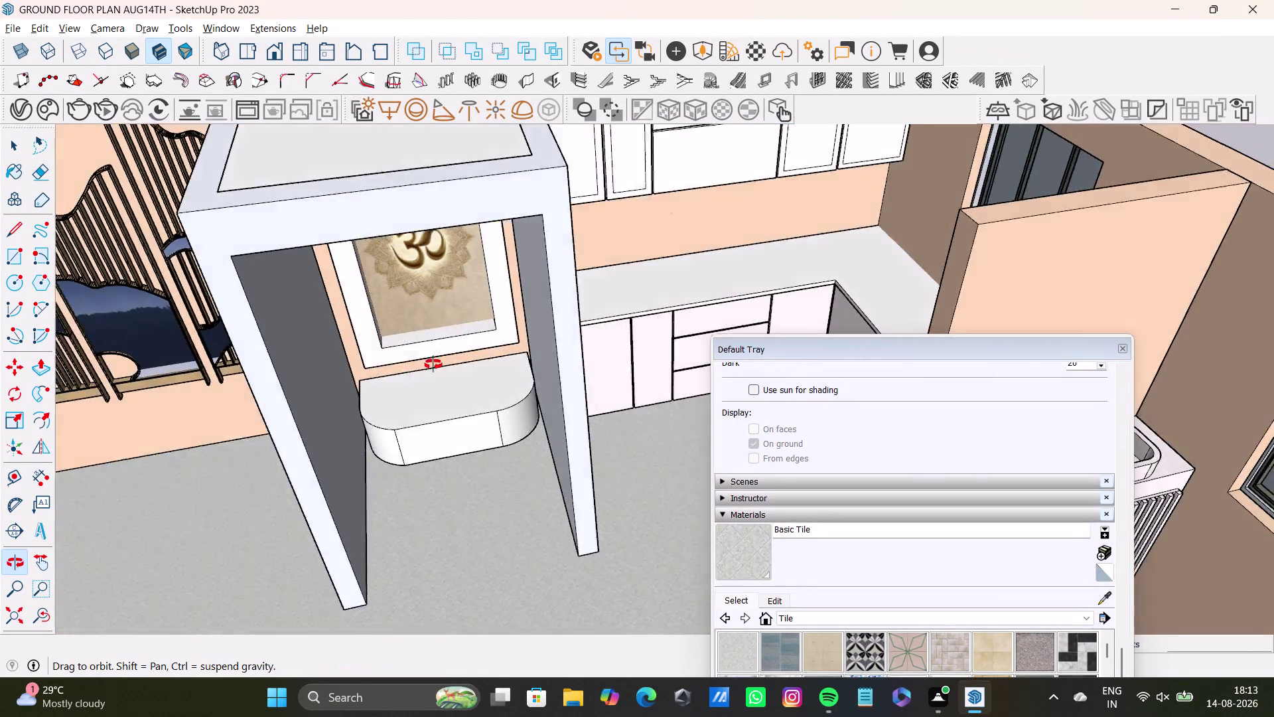
middle_drag(433, 377, 497, 443)
scroll(up, 3)
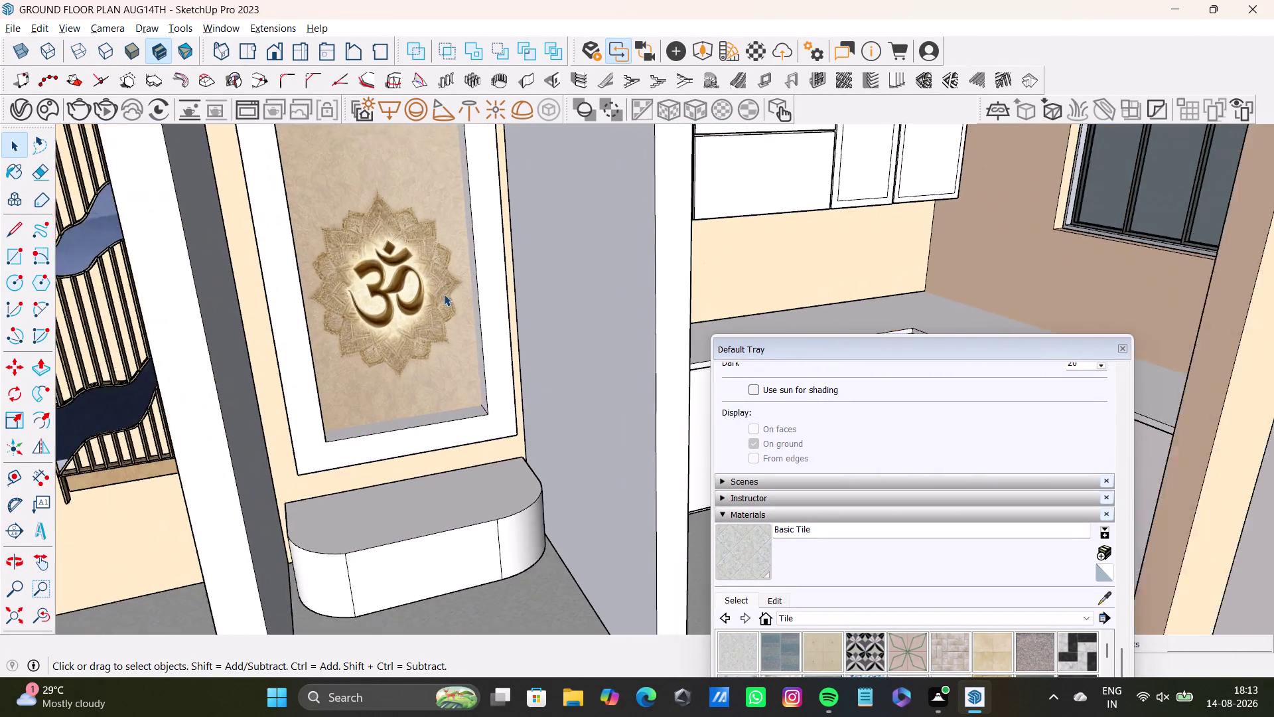
scroll(up, 3)
middle_drag(448, 291, 562, 311)
middle_drag(585, 349, 491, 358)
scroll(down, 3)
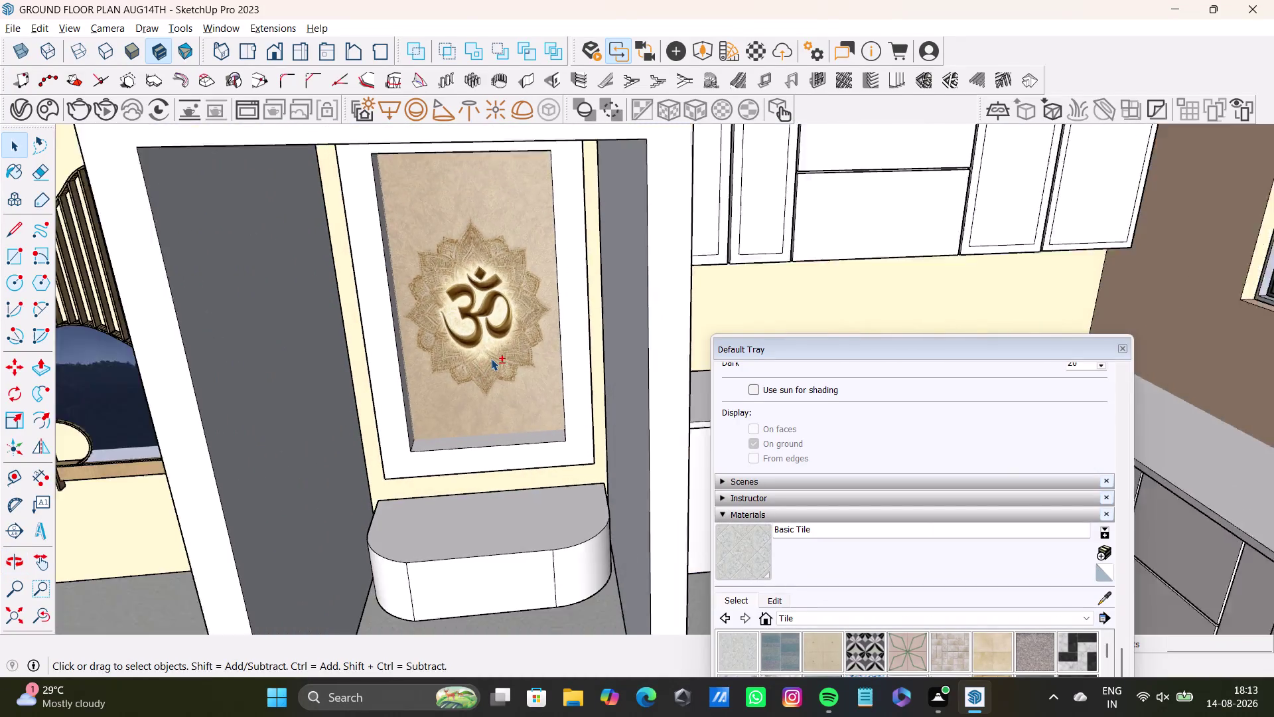
scroll(down, 3)
middle_drag(491, 359, 529, 287)
middle_drag(532, 278, 532, 397)
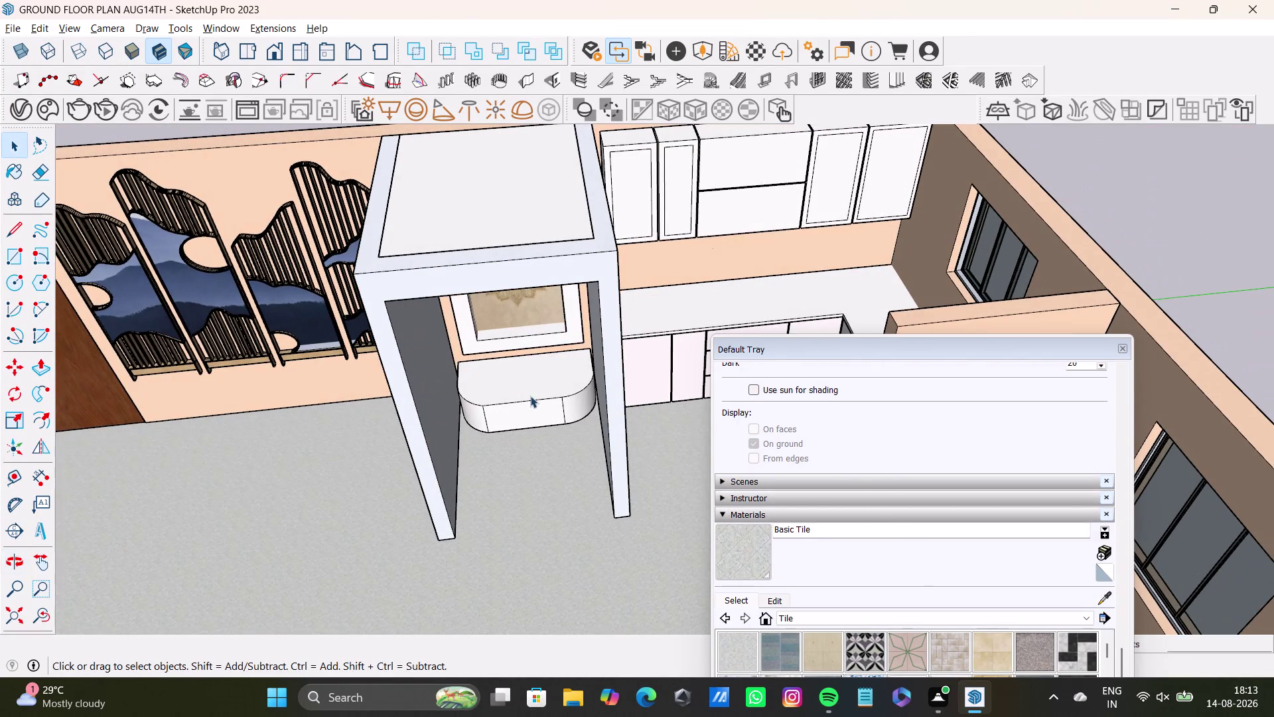
Select the pooja unit's rounded base.
double_click(535, 393)
double_click(536, 406)
double_click(502, 376)
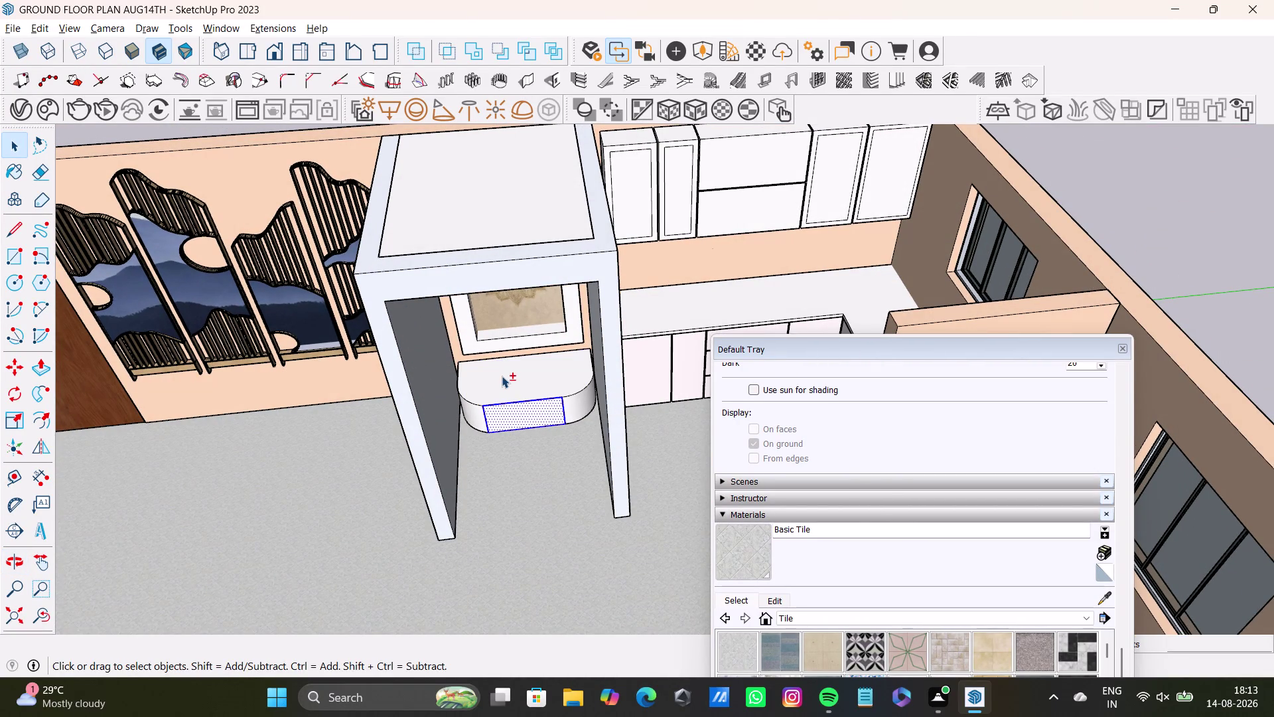
click(469, 407)
click(472, 410)
double_click(577, 402)
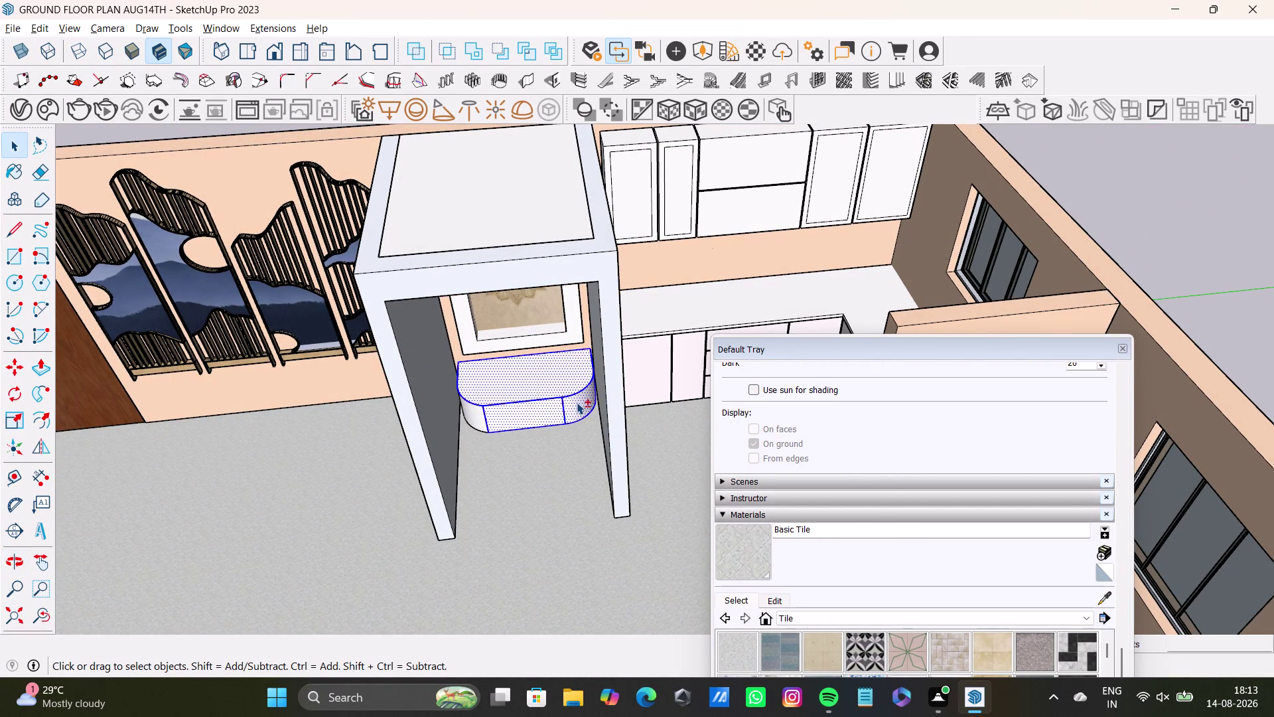
Choose Wood Veneer 02 from the Wood material collection.
drag(789, 346, 799, 141)
scroll(down, 3)
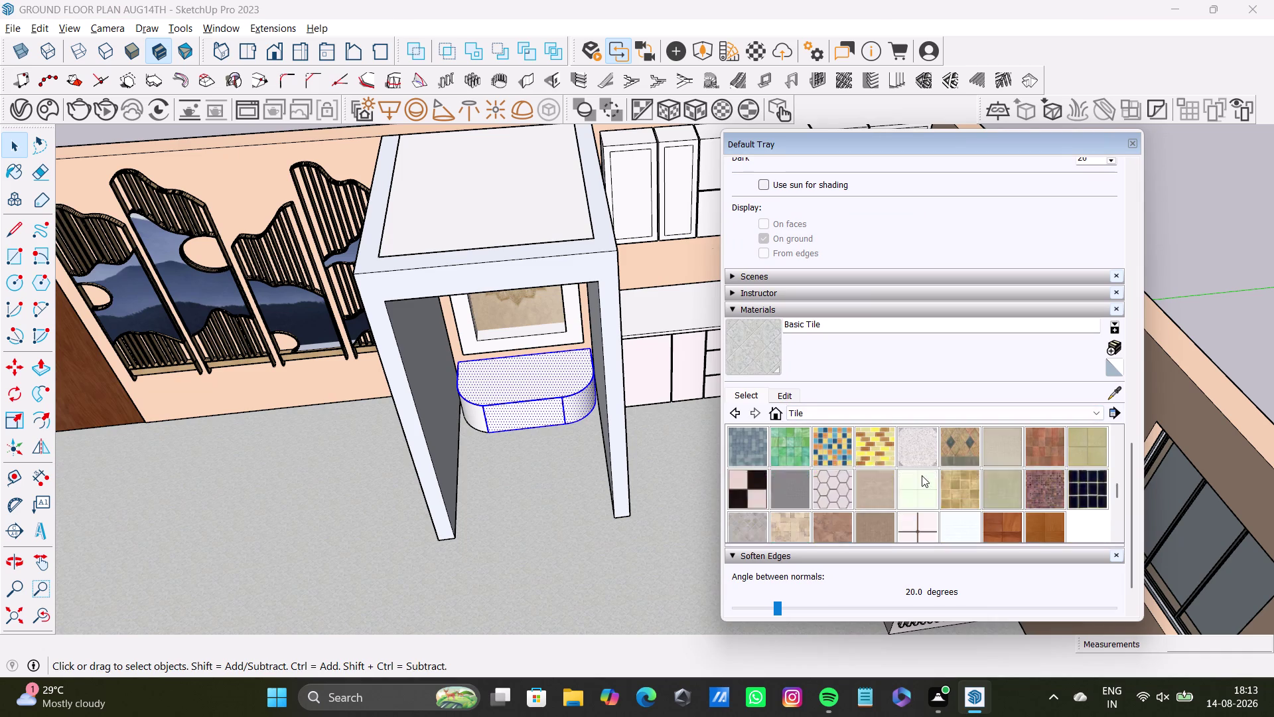
scroll(down, 3)
click(854, 422)
click(850, 411)
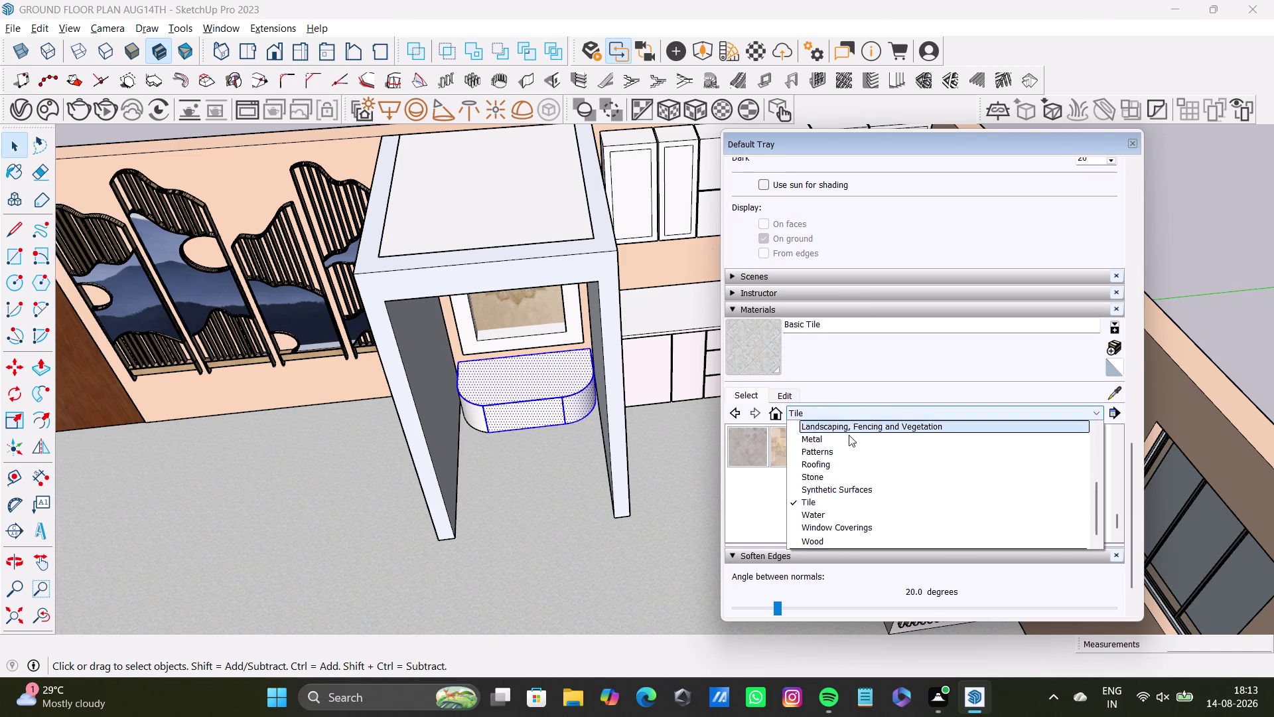
click(827, 538)
click(827, 498)
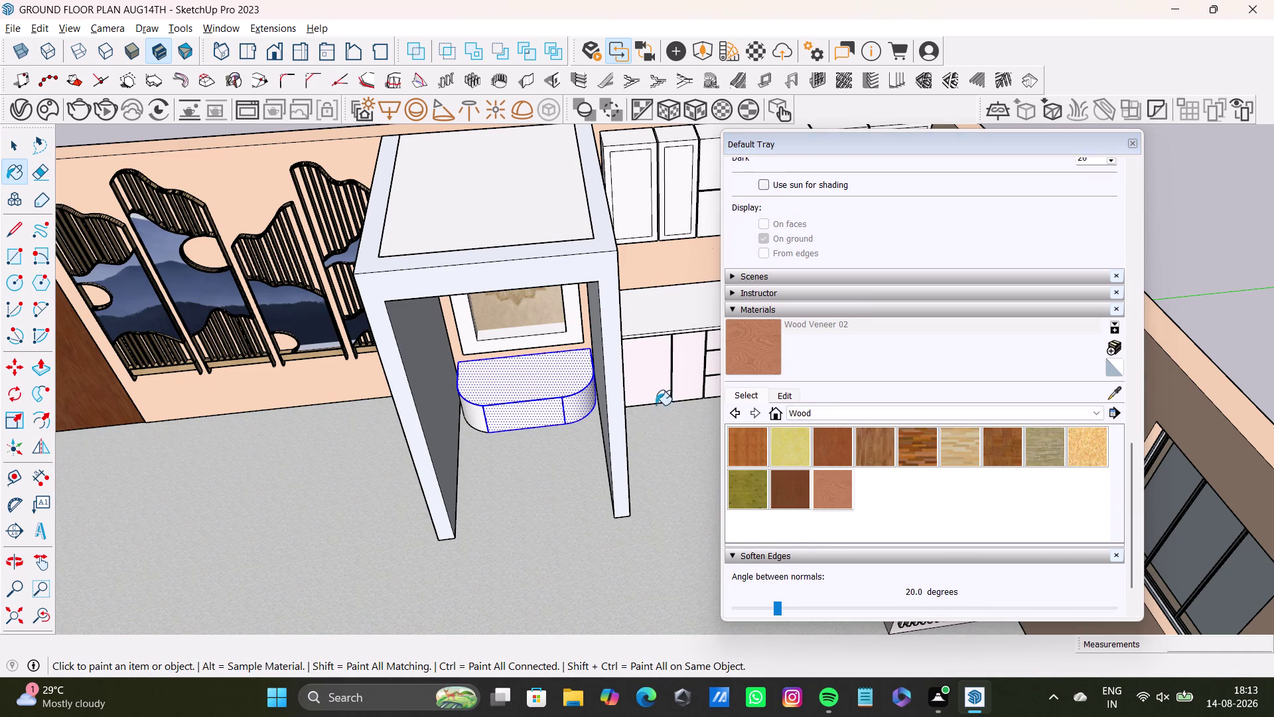
Paint the rounded base with Wood Veneer 02.
click(552, 385)
click(477, 415)
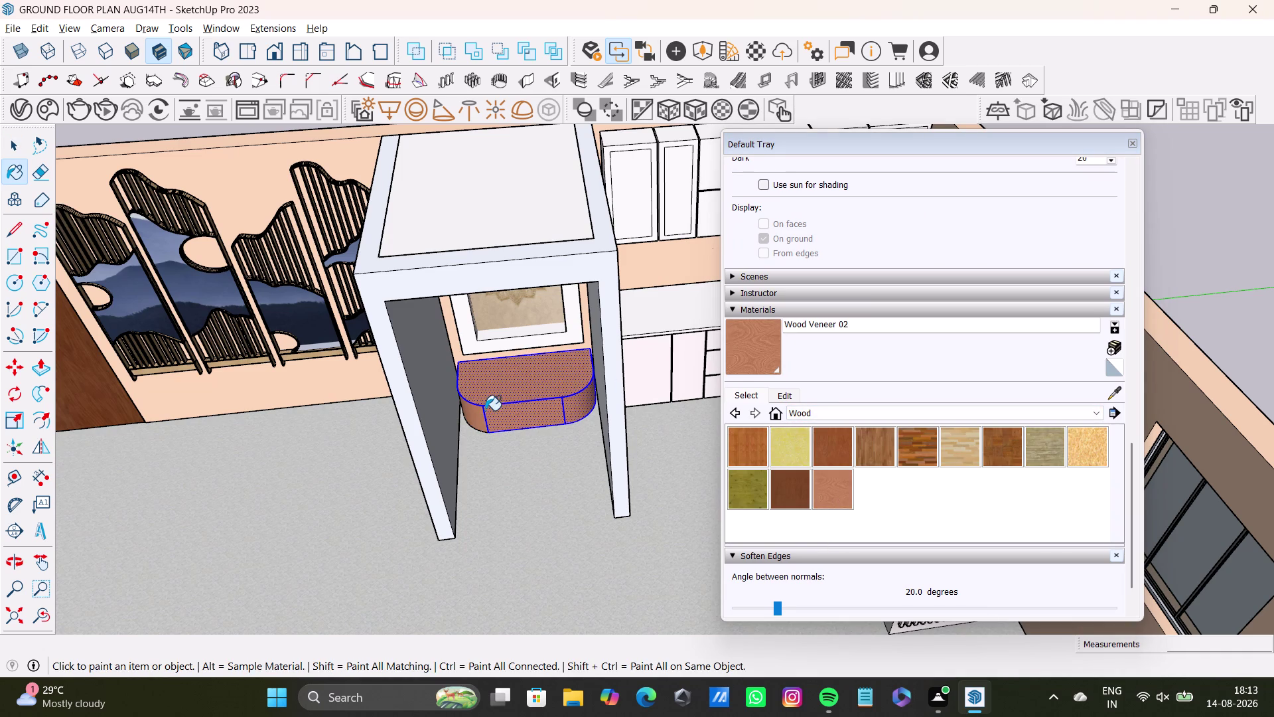
scroll(up, 3)
middle_drag(532, 389, 532, 528)
middle_drag(546, 513, 573, 398)
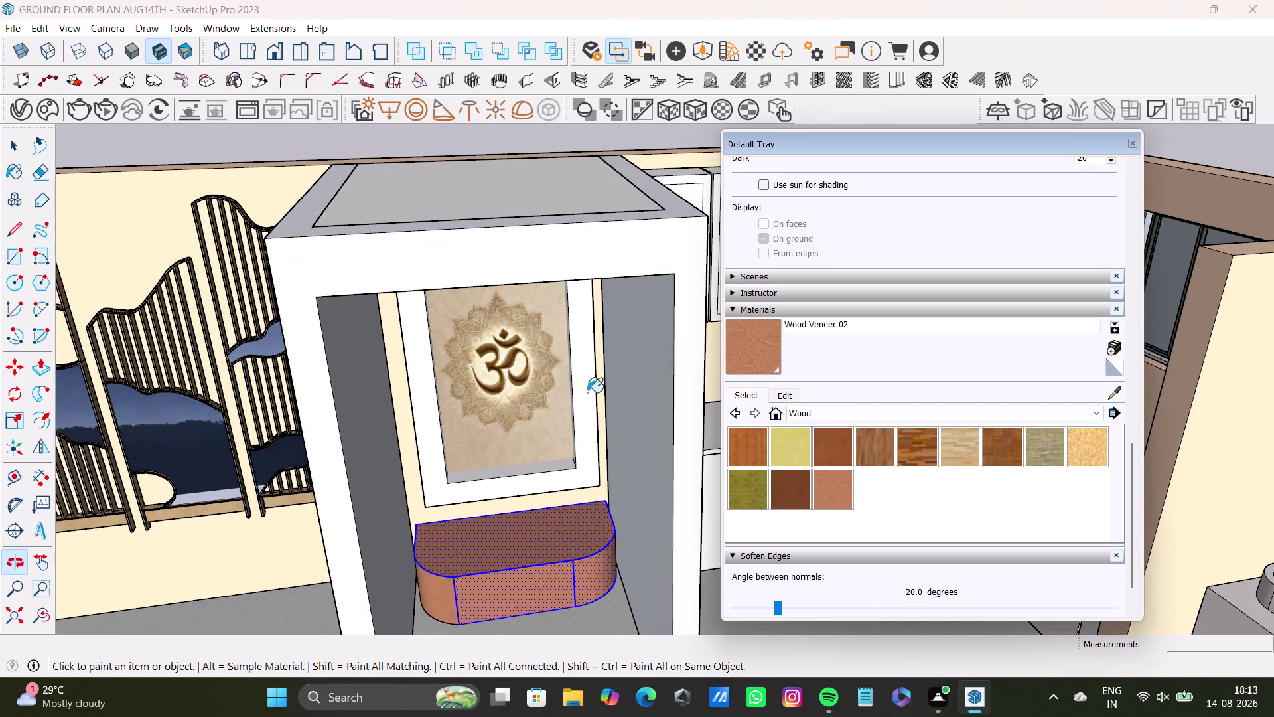
Paint the frame around the Om picture with Wood Veneer 02.
key(space)
click(586, 391)
click(585, 391)
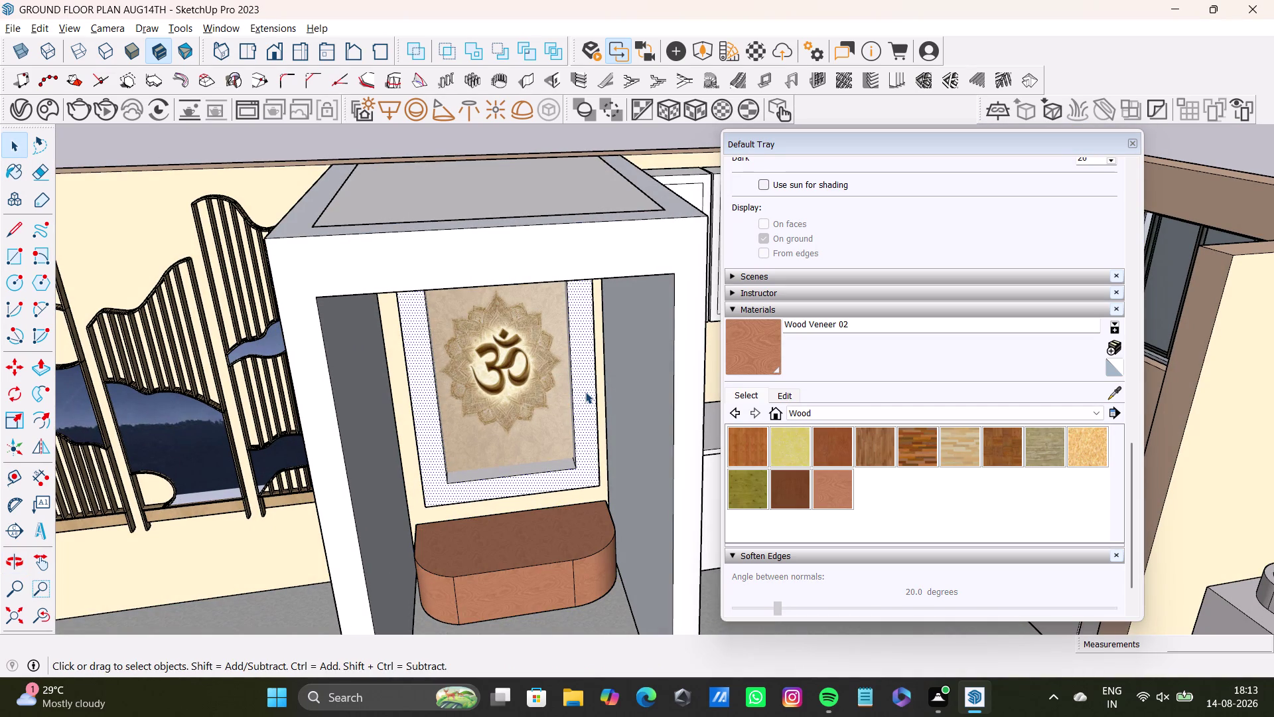
click(827, 495)
click(589, 400)
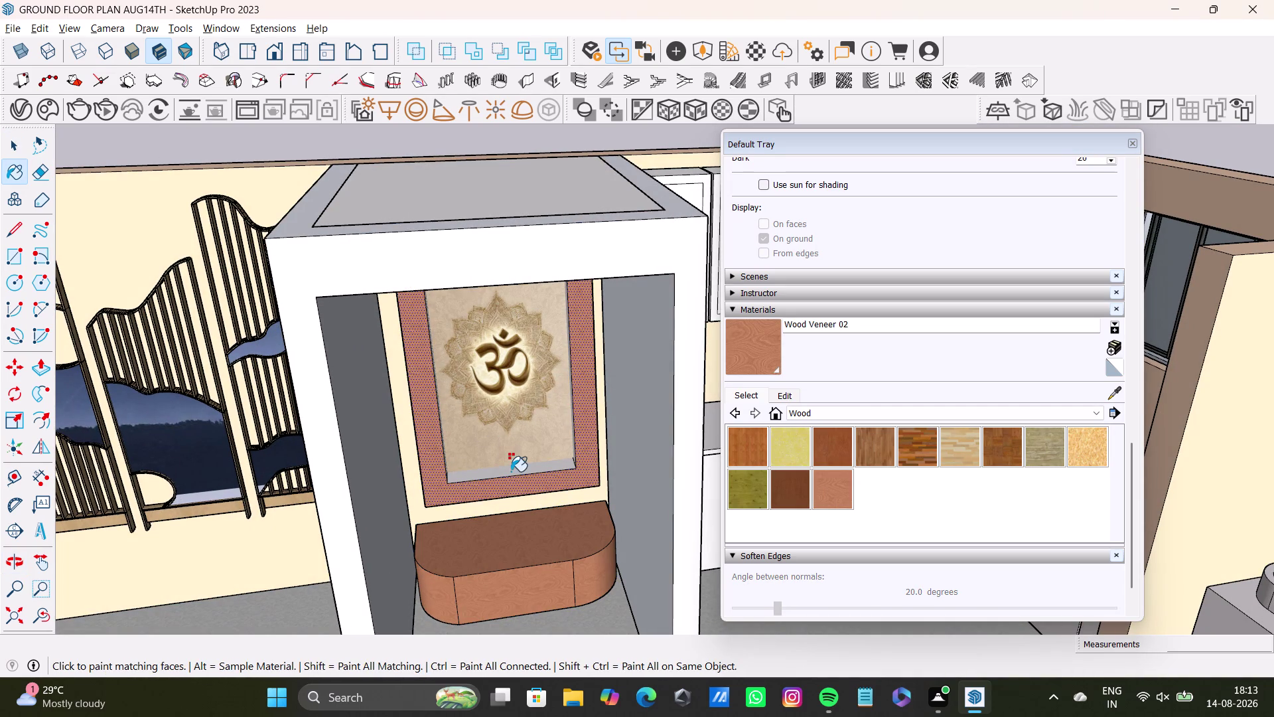
Paint the top of the pooja unit with Wood Veneer 02.
click(521, 468)
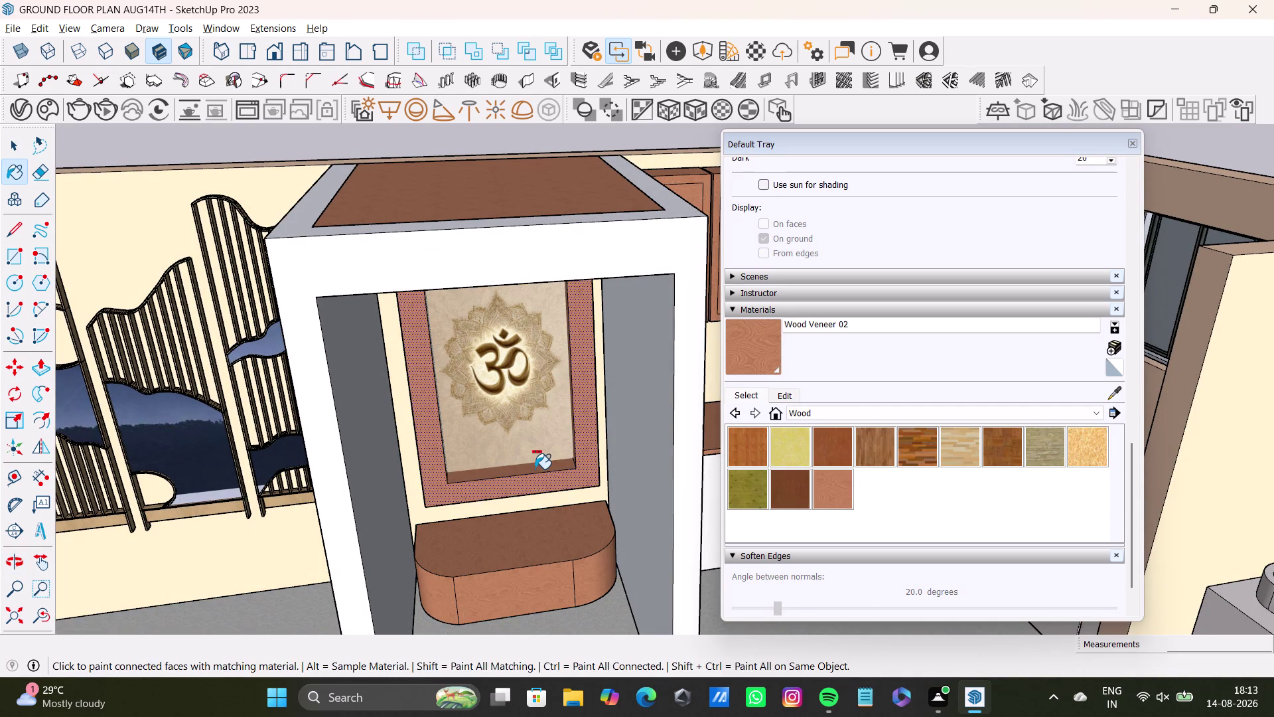
key(ctrl+z)
click(535, 469)
scroll(down, 3)
middle_drag(529, 461, 309, 523)
scroll(up, 3)
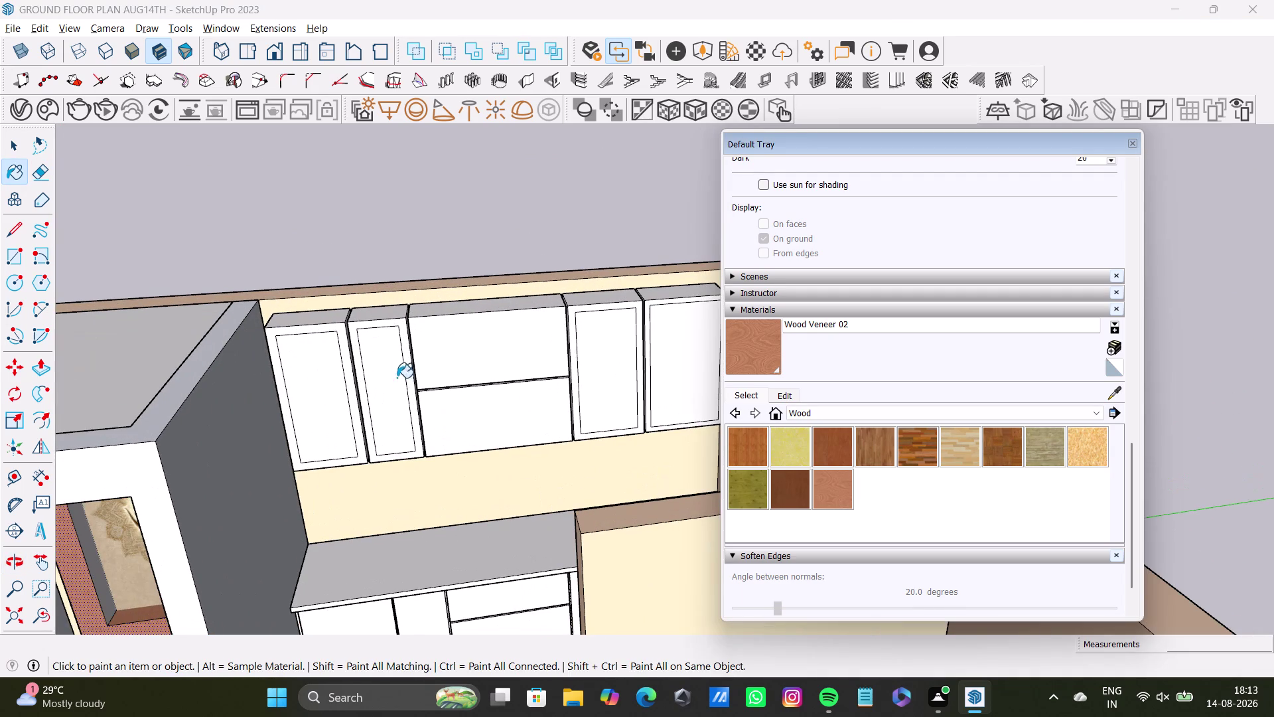
Select the first overhead cabinet and add the second tall cabinet.
scroll(up, 3)
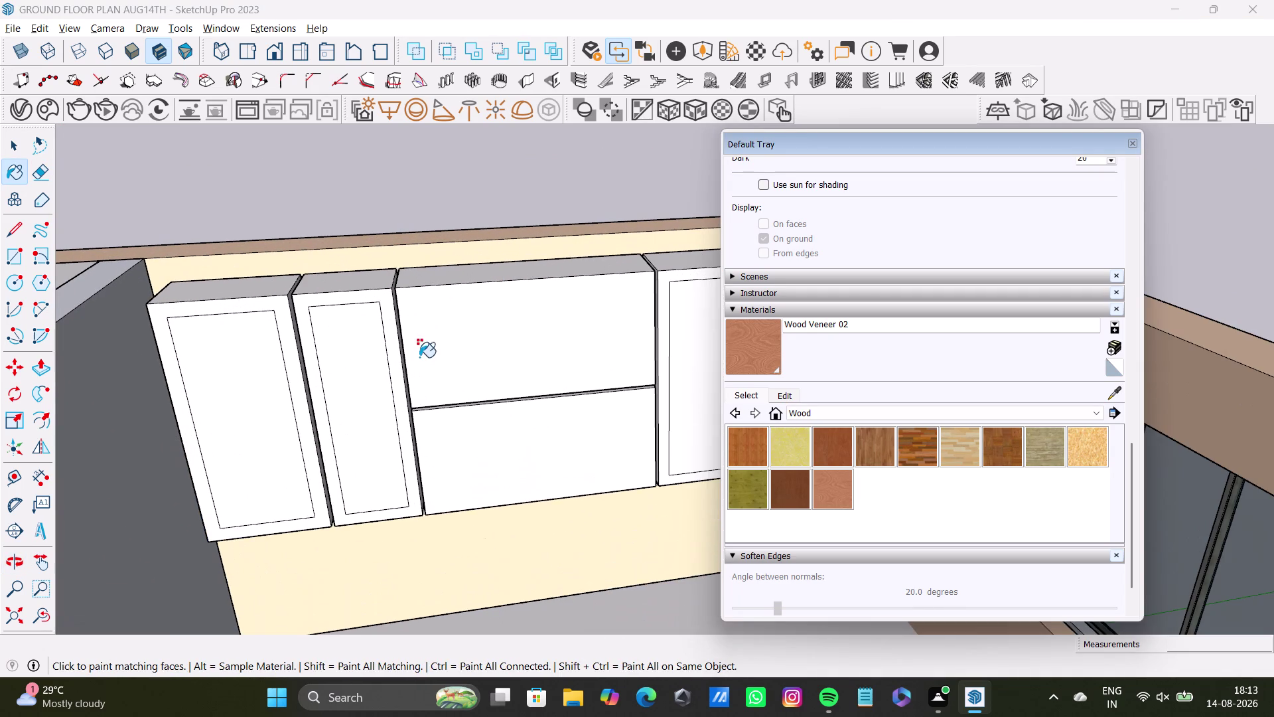
key(space)
middle_drag(395, 322, 434, 323)
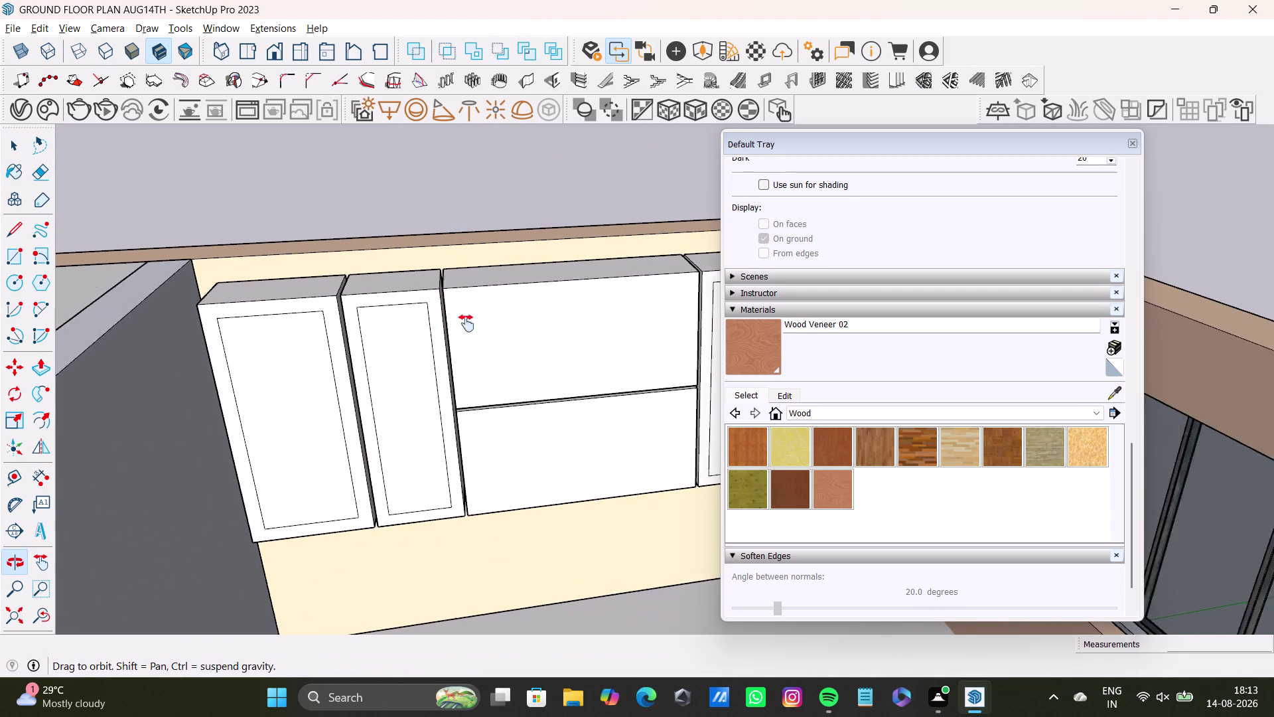
middle_drag(434, 323, 515, 329)
click(408, 320)
click(391, 296)
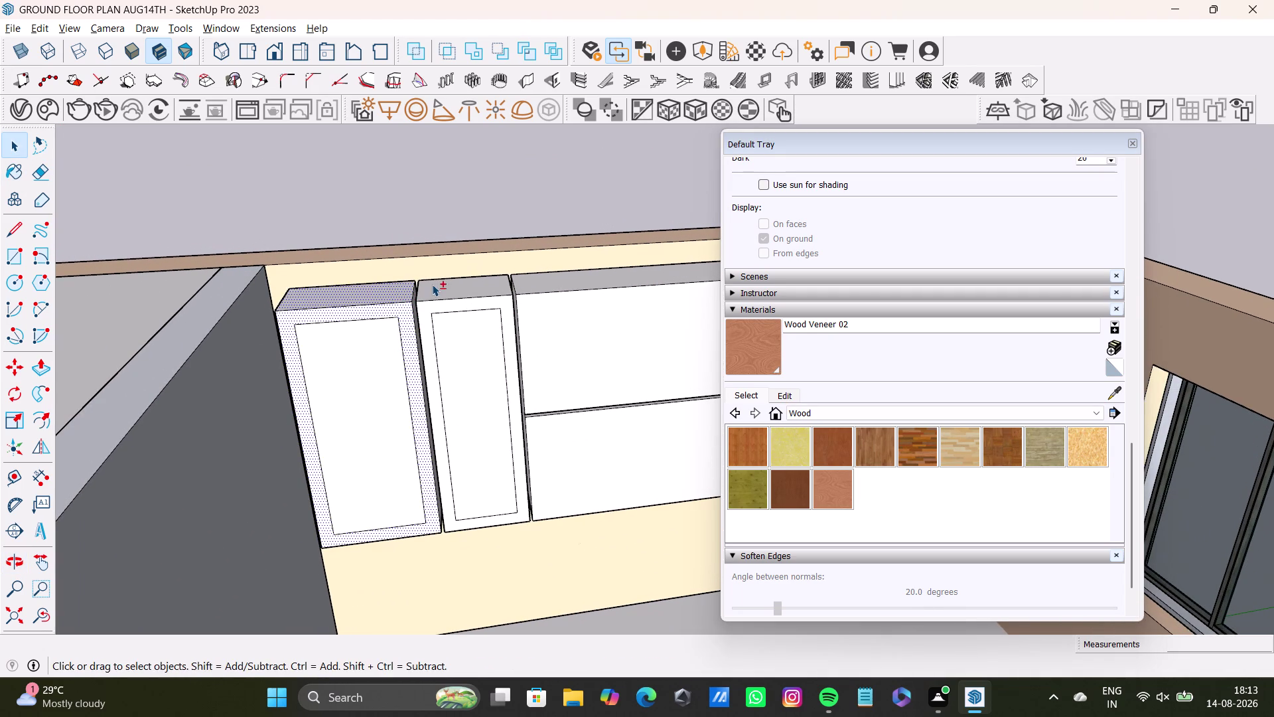
drag(437, 284, 448, 286)
click(507, 307)
click(500, 295)
click(491, 278)
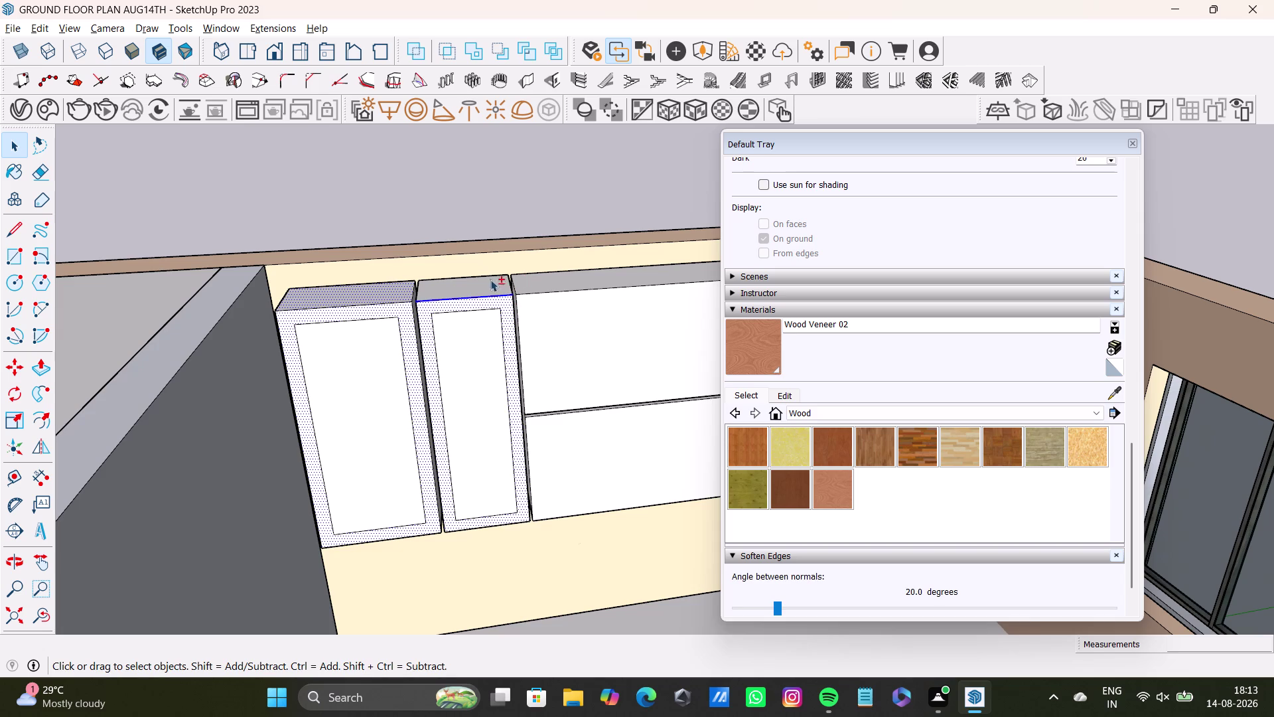
click(542, 281)
click(563, 338)
Add the wide upper and lower cabinets and the next tall cabinet to the selection.
middle_drag(564, 333, 354, 293)
drag(422, 412, 429, 409)
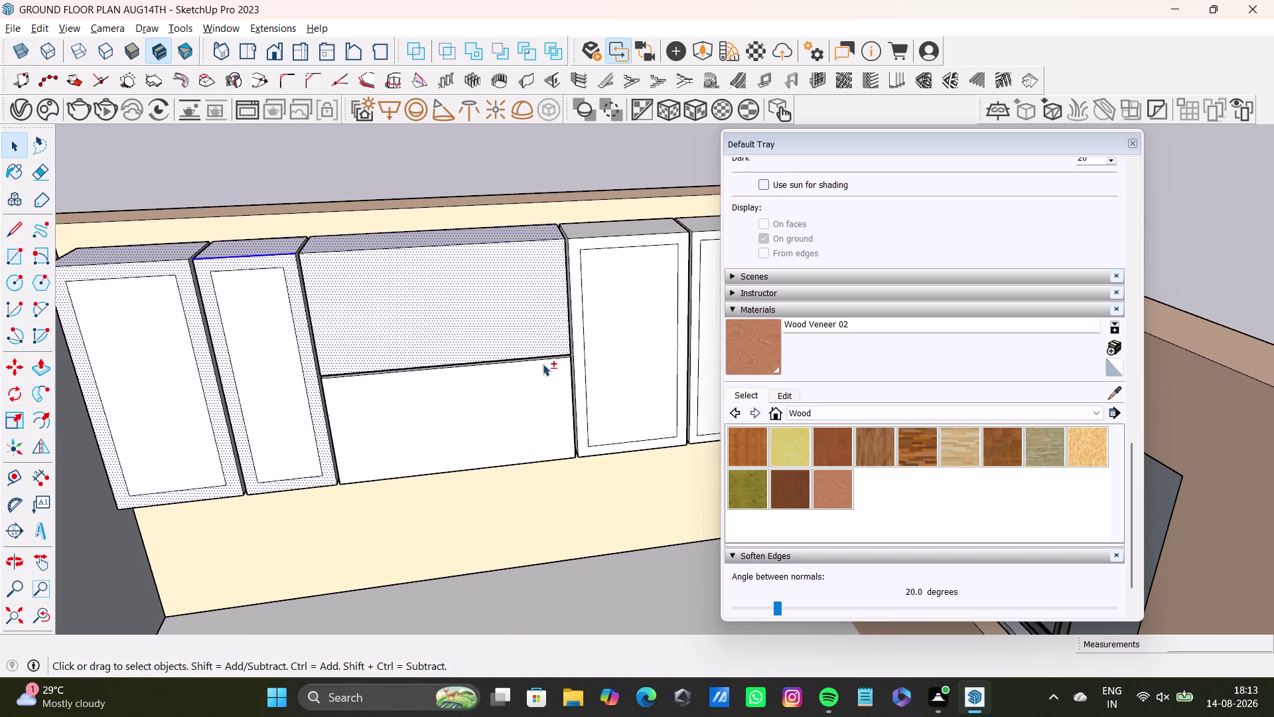
click(502, 400)
click(578, 379)
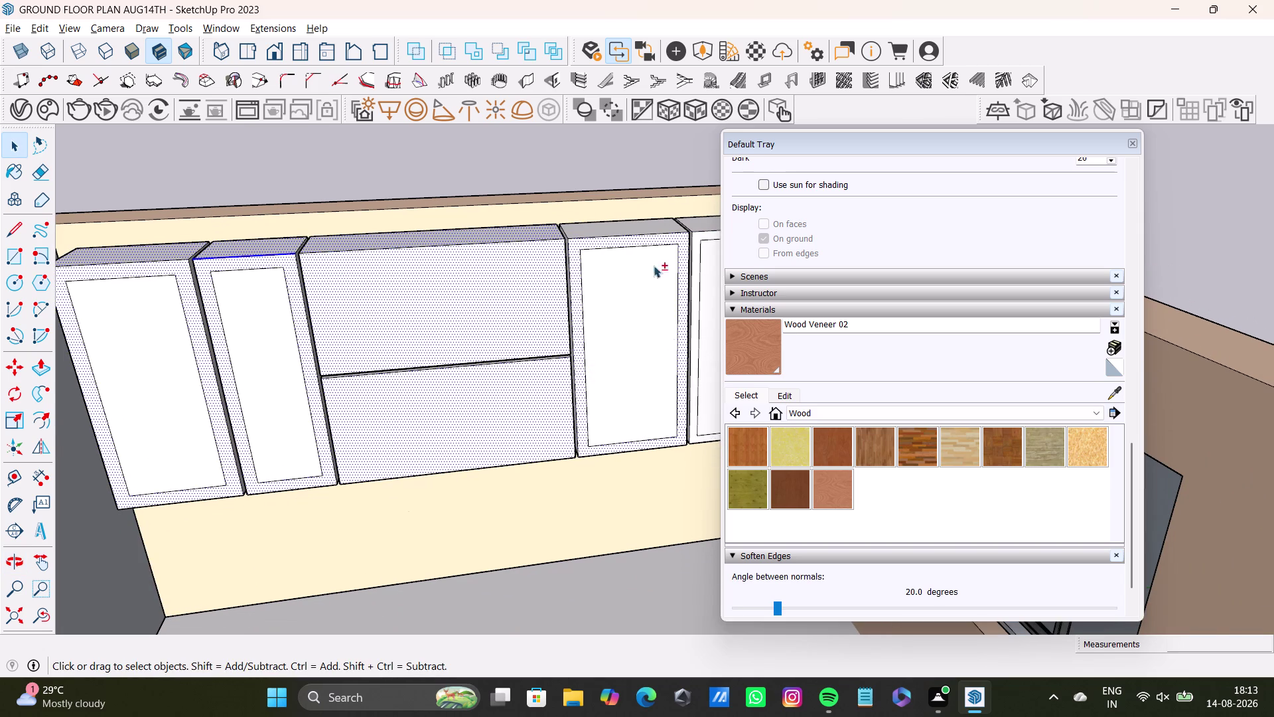
click(647, 226)
Add the remaining cabinets on the right to the selection.
middle_drag(645, 284, 431, 381)
click(521, 318)
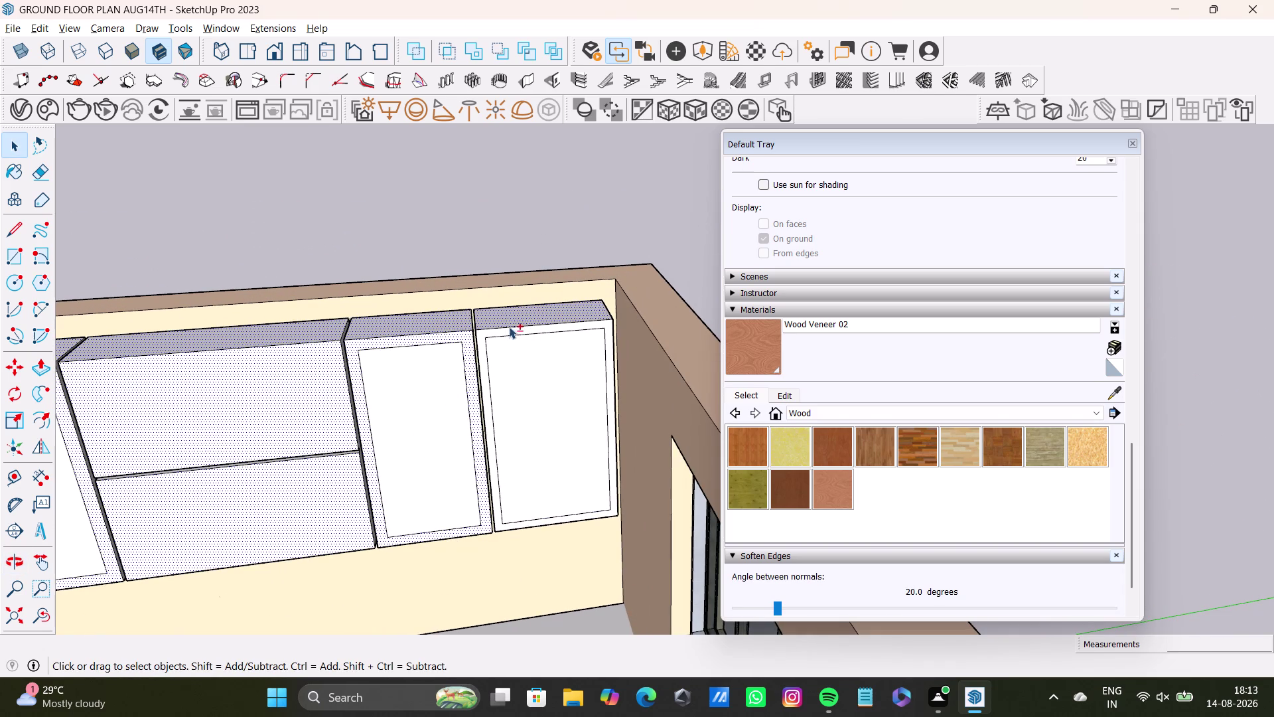
click(483, 336)
scroll(up, 3)
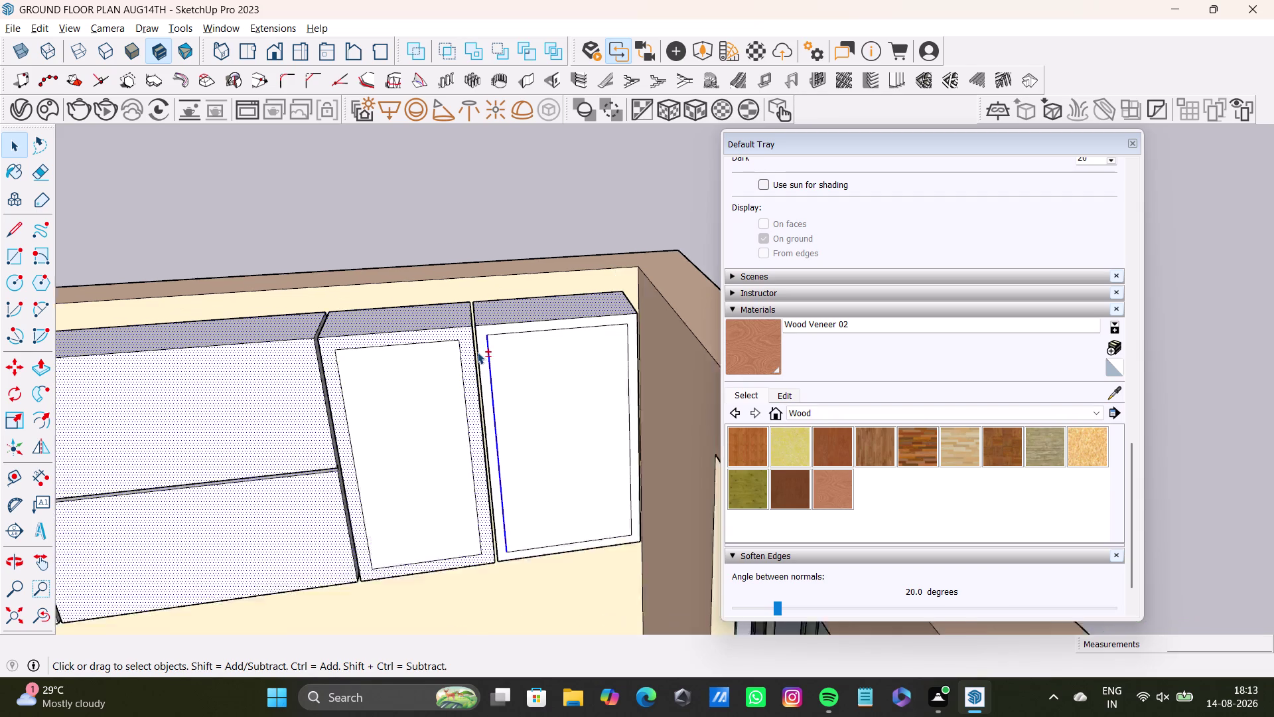
scroll(up, 3)
click(489, 360)
scroll(down, 3)
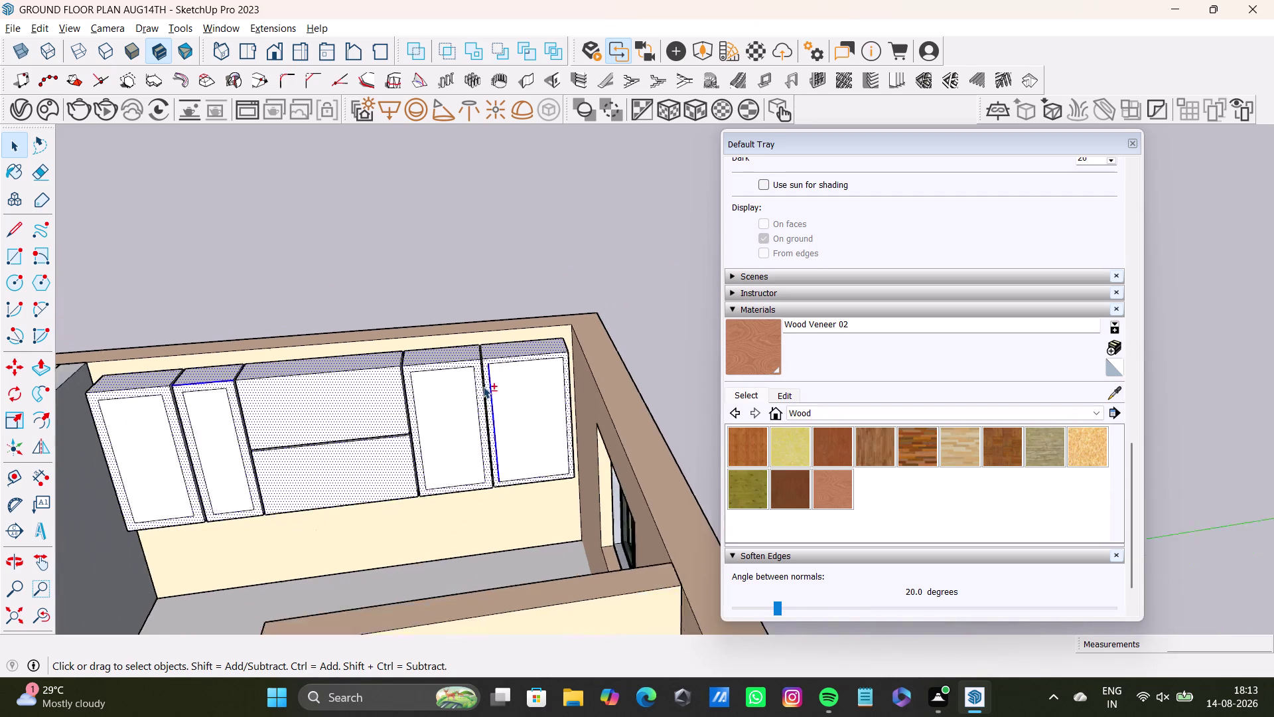
scroll(down, 3)
middle_drag(408, 418, 510, 387)
Paint the selected cabinets Wood Board Cork, then repaint them in Wood Lumber ButtJoined.
click(785, 448)
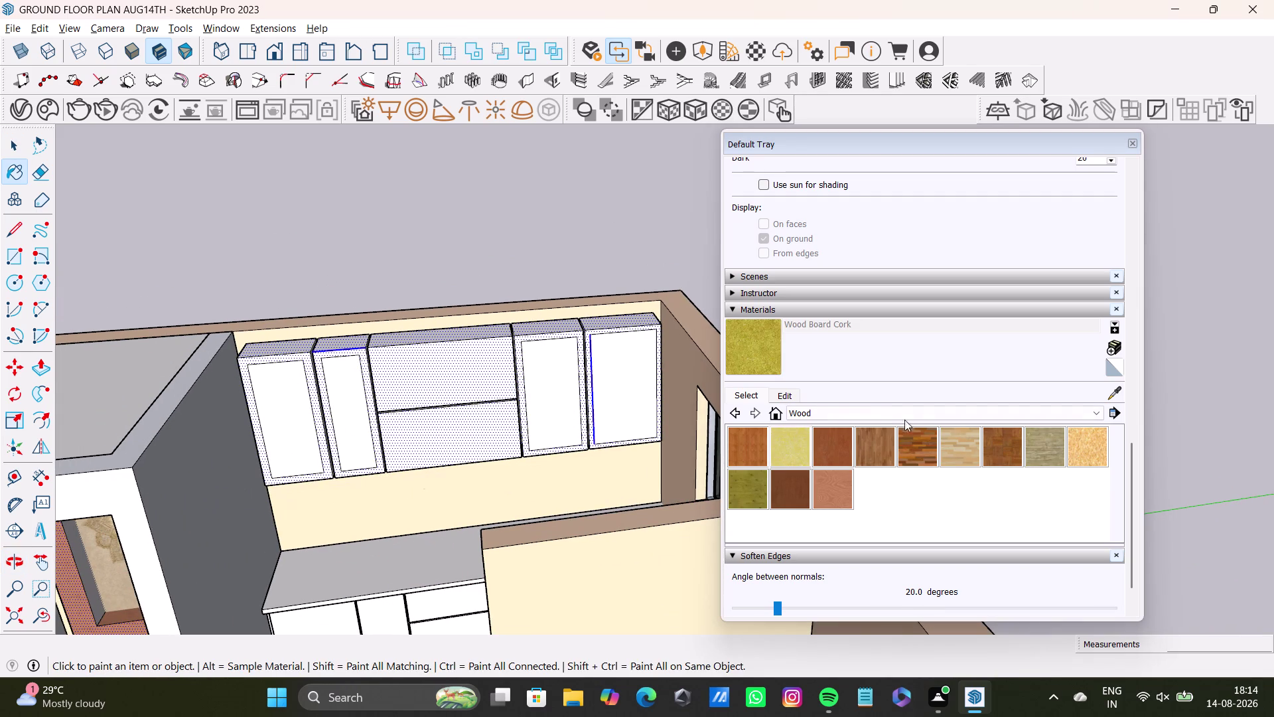
click(568, 326)
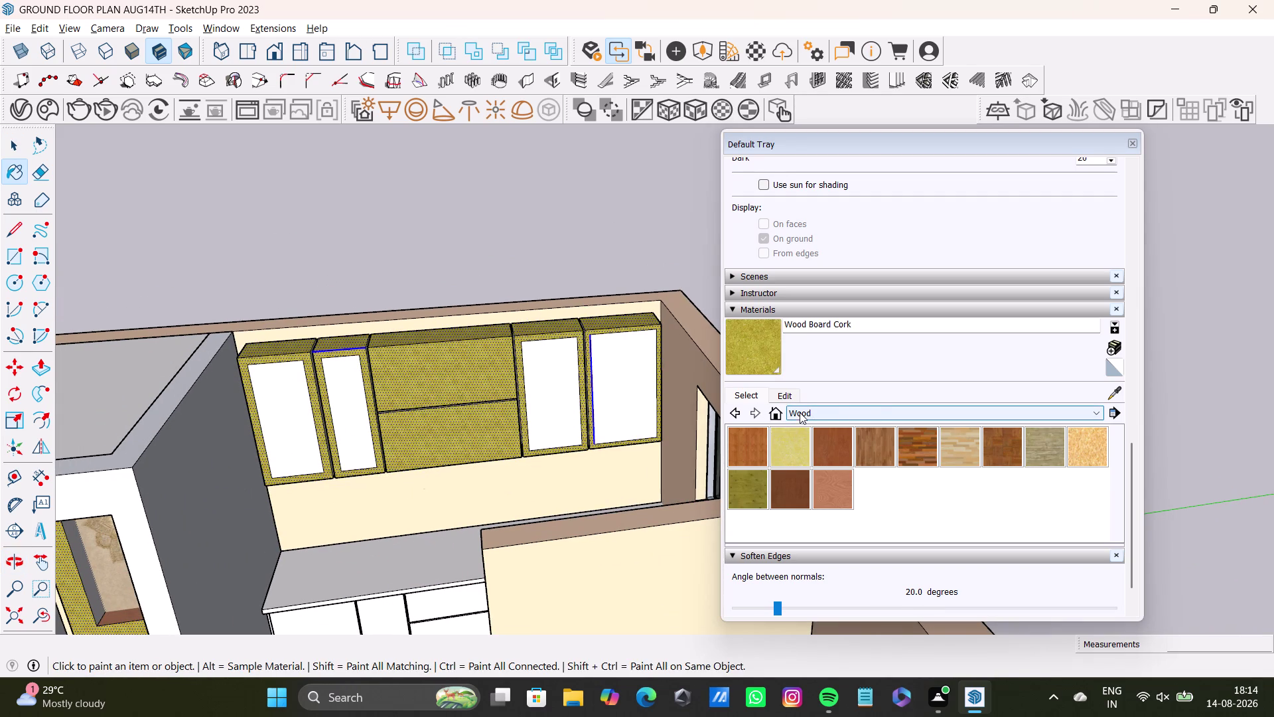
click(1063, 449)
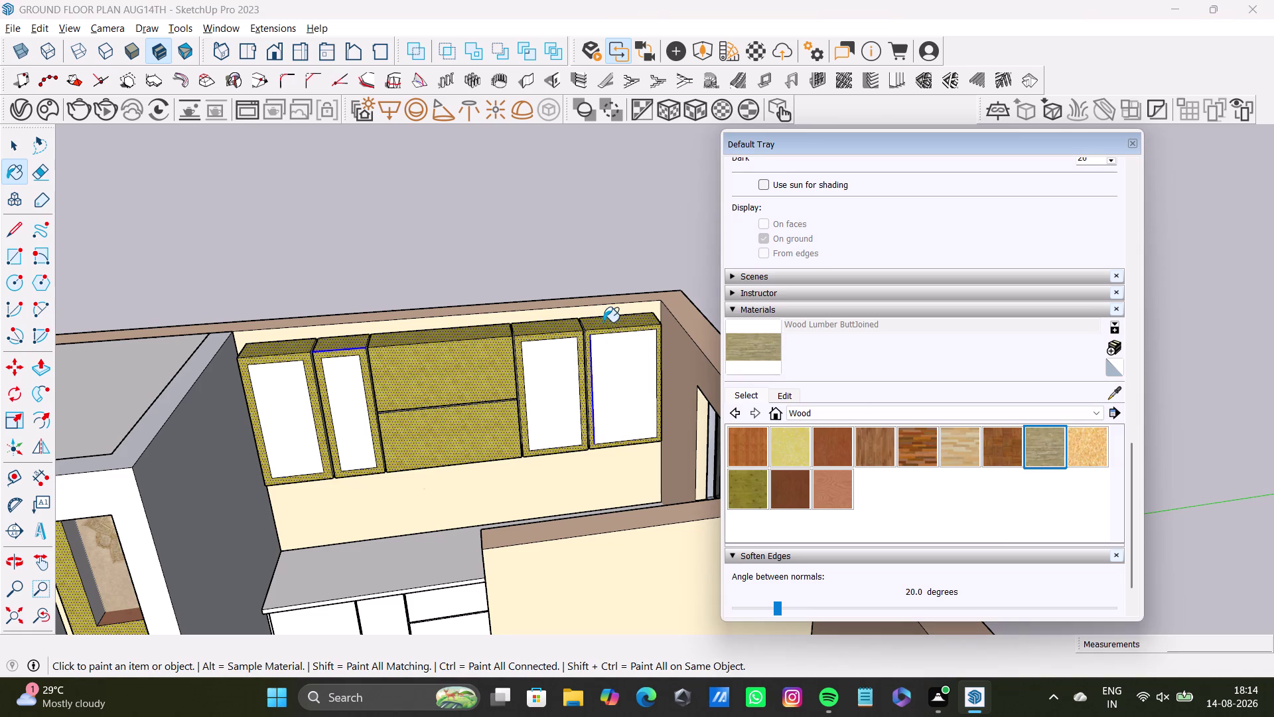
click(606, 322)
scroll(down, 3)
middle_drag(450, 426, 520, 396)
scroll(up, 3)
middle_drag(507, 419, 373, 363)
middle_drag(360, 390, 364, 400)
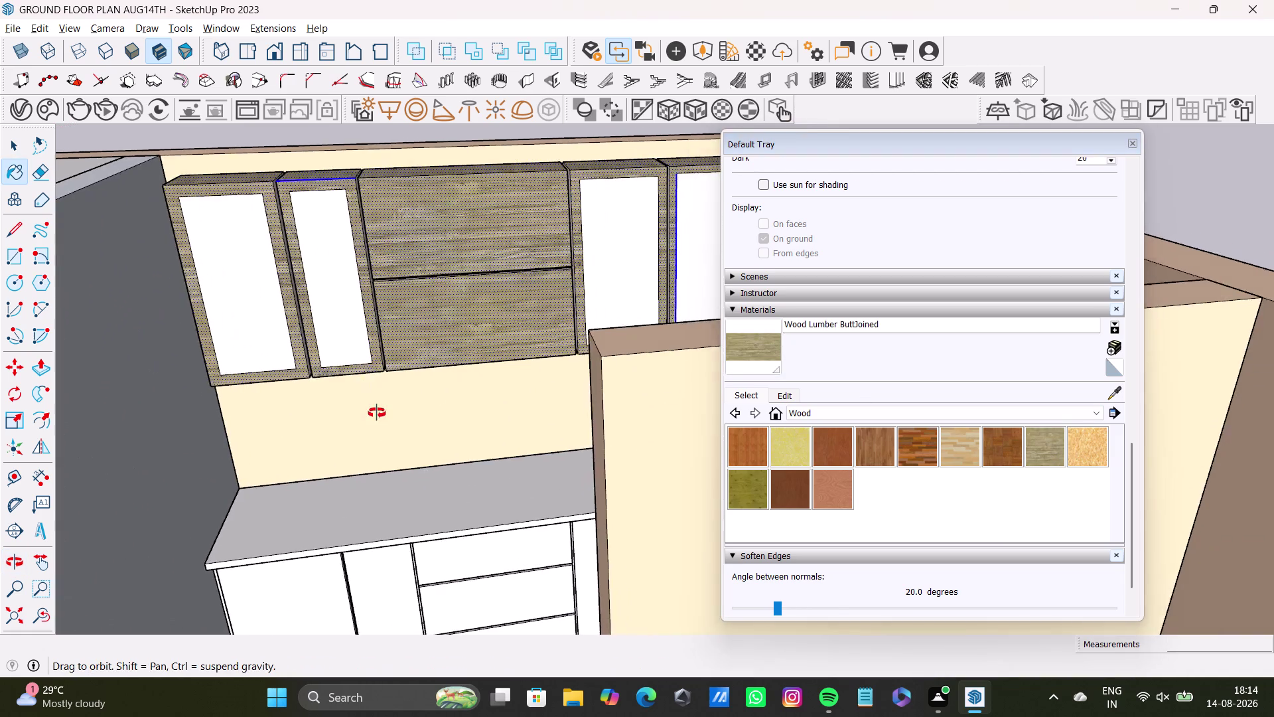
Orbit down to the base cabinets and browse the material collections list.
middle_drag(364, 400, 439, 290)
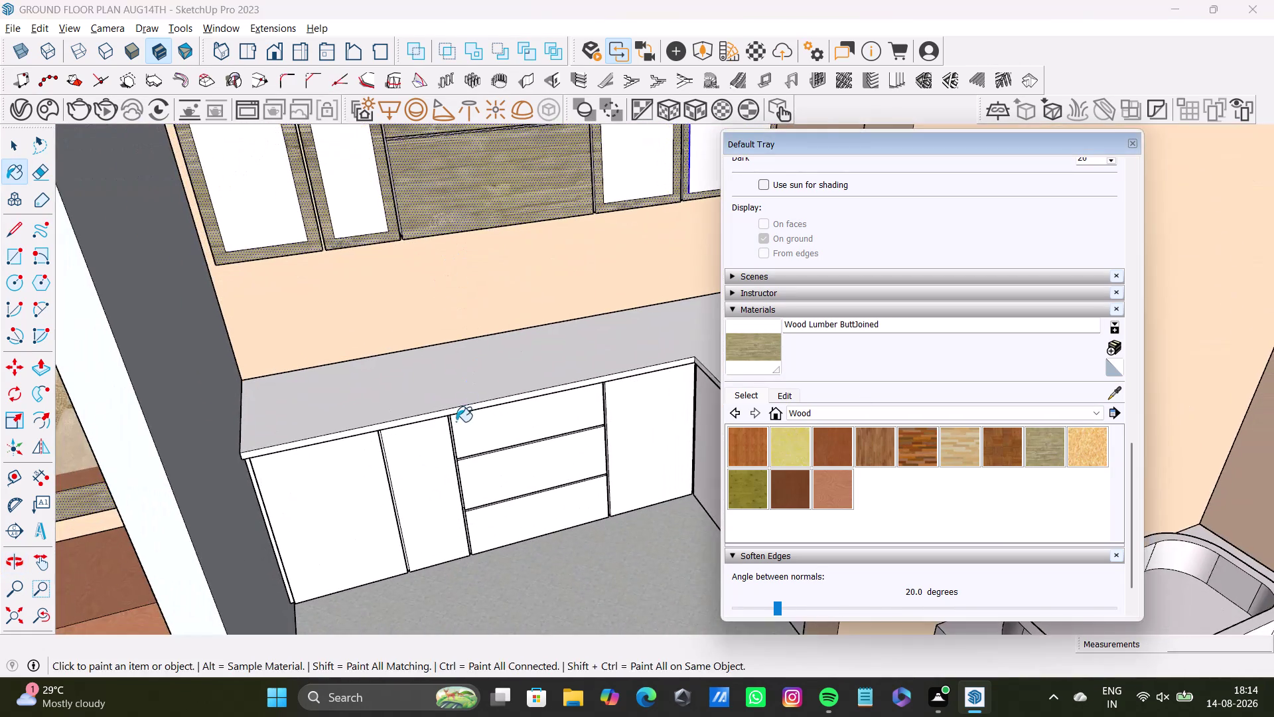
scroll(up, 3)
middle_drag(463, 422, 471, 380)
click(850, 412)
scroll(down, 3)
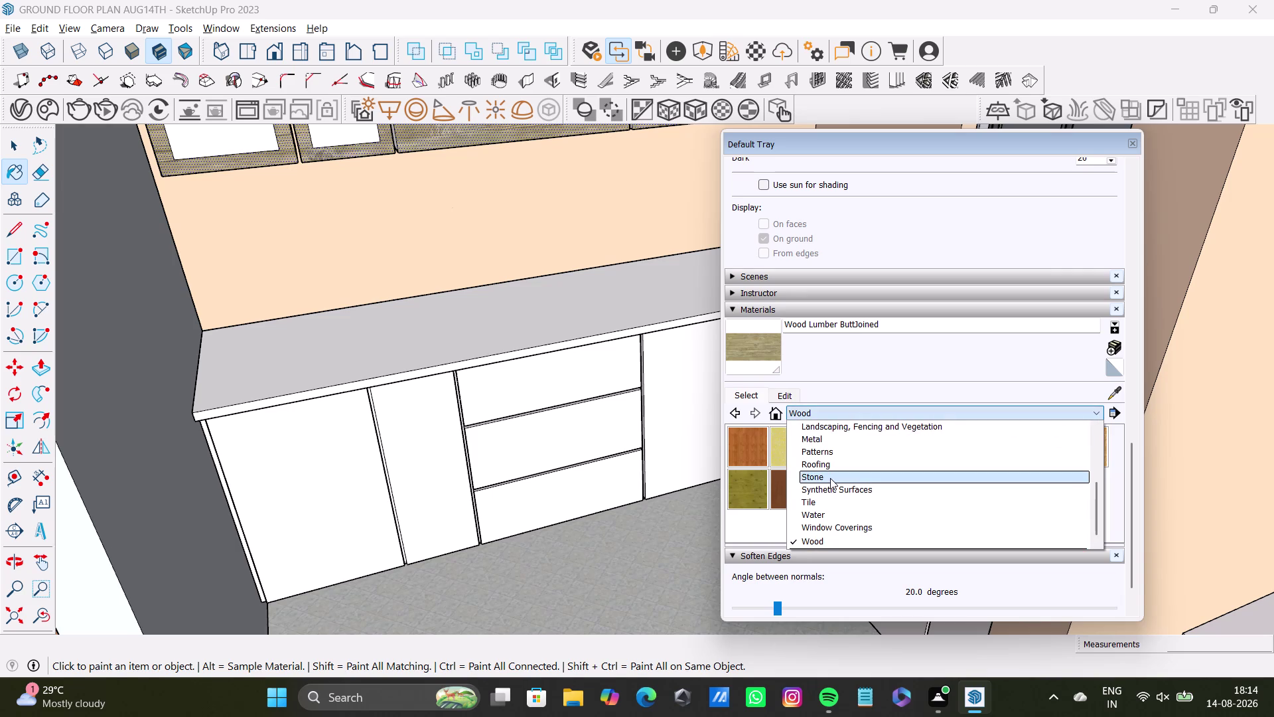
scroll(down, 3)
scroll(down, 3)
scroll(down, 3)
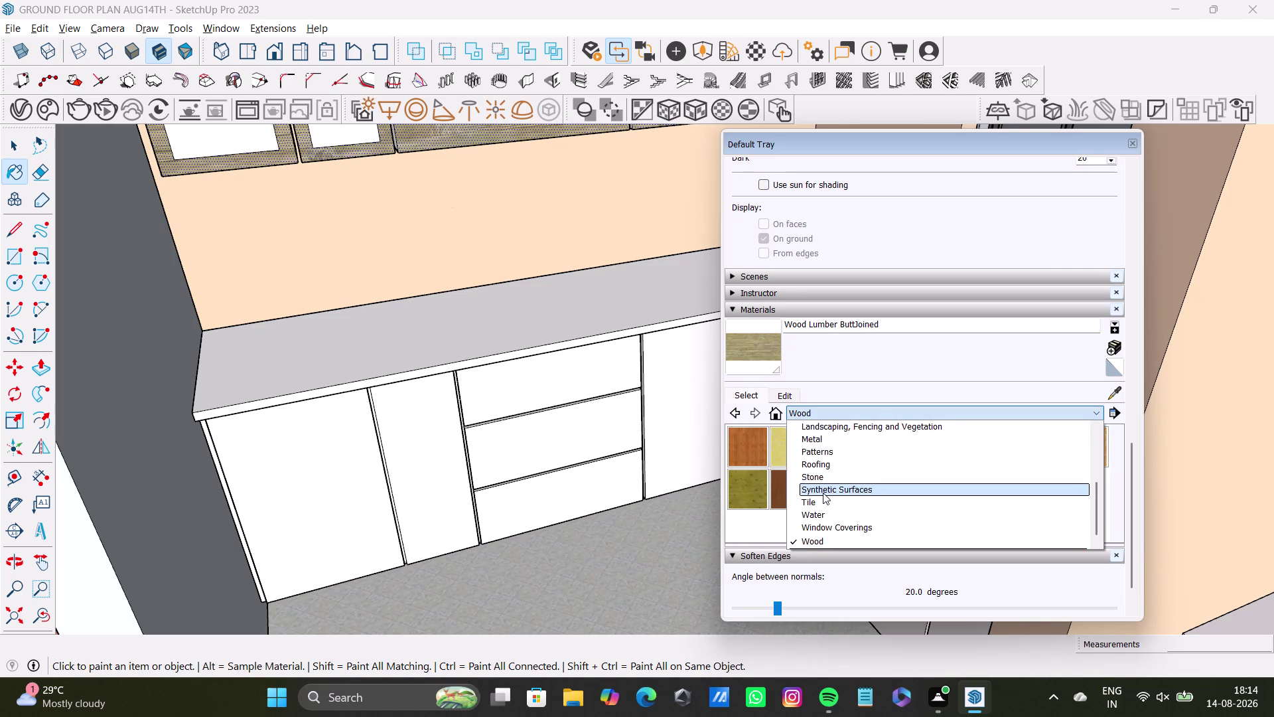